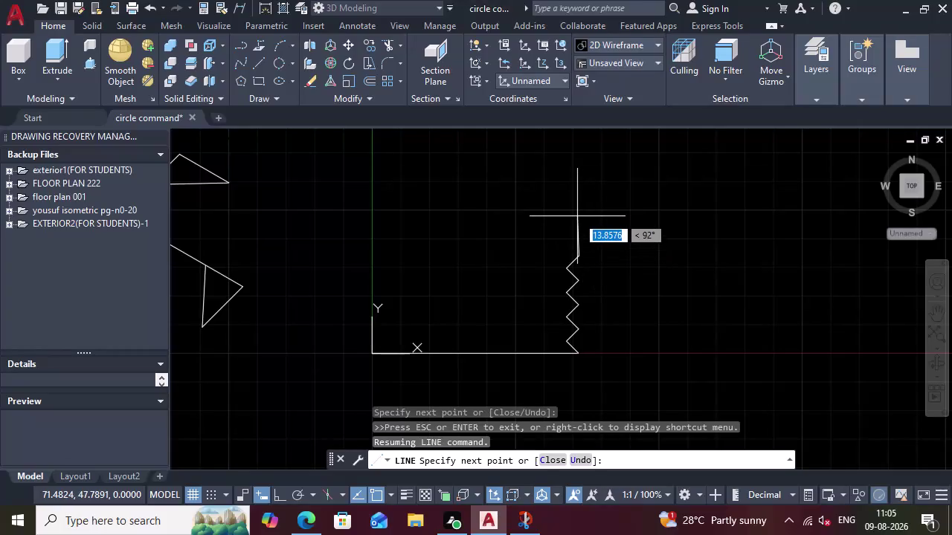
Draw a 6-unit vertical rise, then a 27-unit shoulder at 150 degrees.
key(6)
key(Tab)
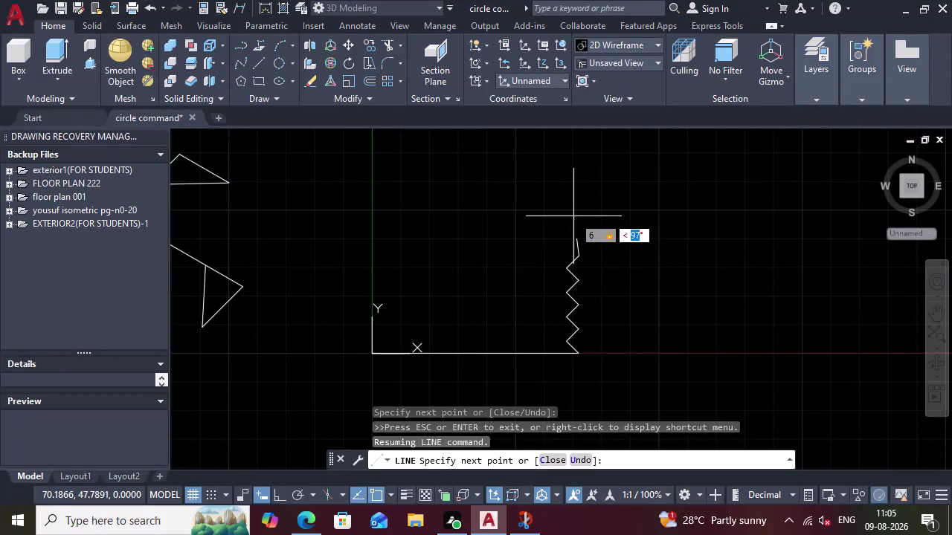
text(90)
key(Return)
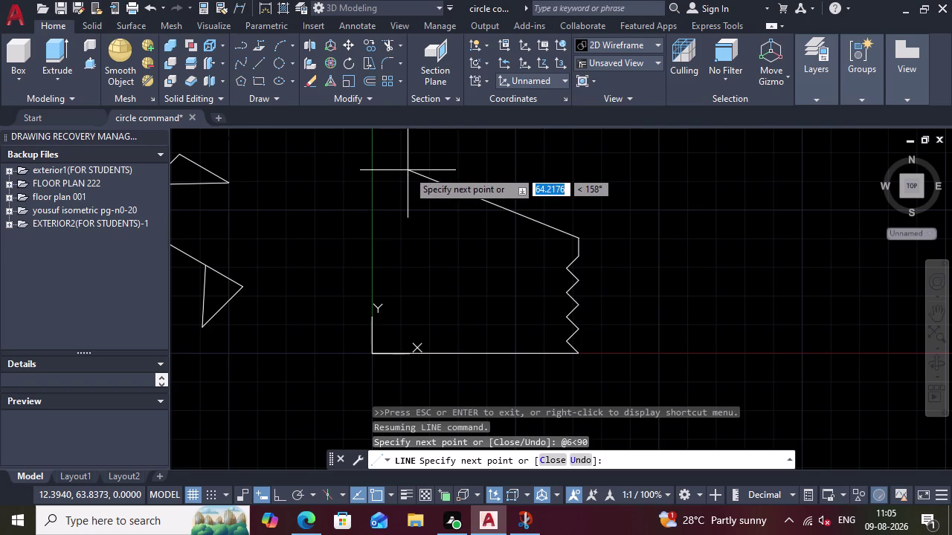
text(27)
key(Tab)
text(15)
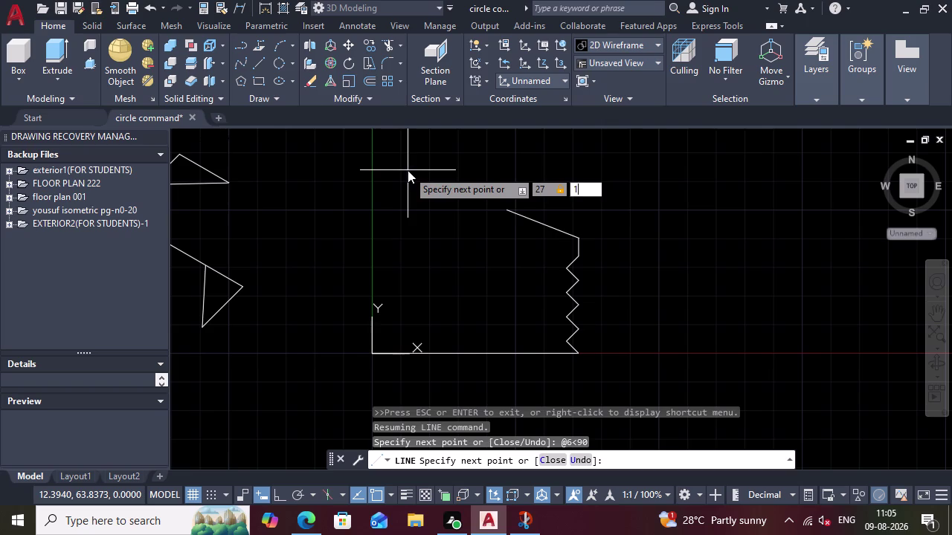
text(0)
key(Return)
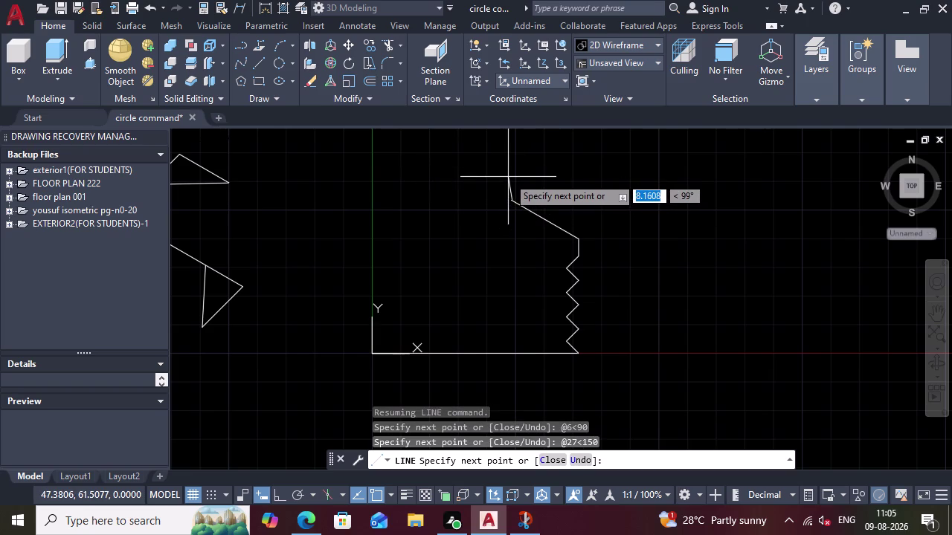
Add the 10-unit vertical neck line at 90 degrees and cancel the unfinished line.
text(10)
key(Tab)
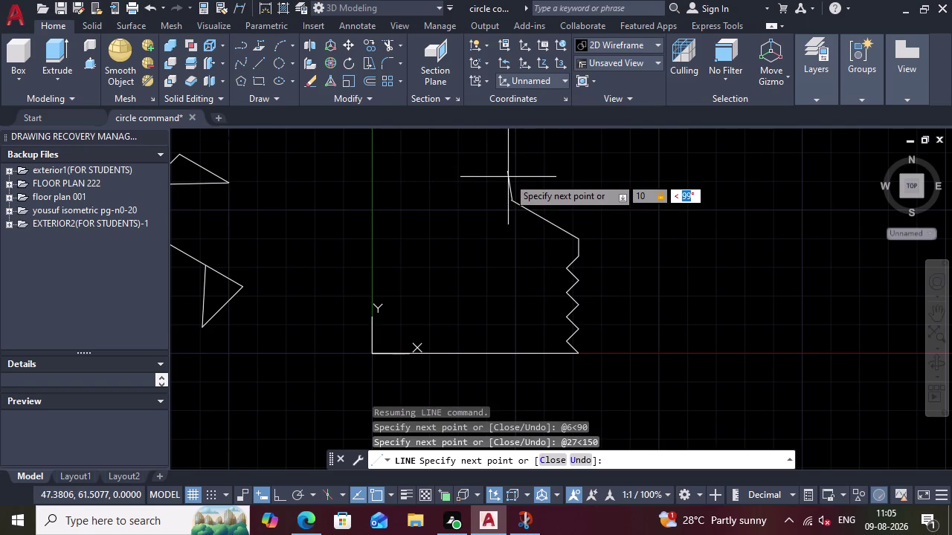
text(90)
key(Return)
key(5)
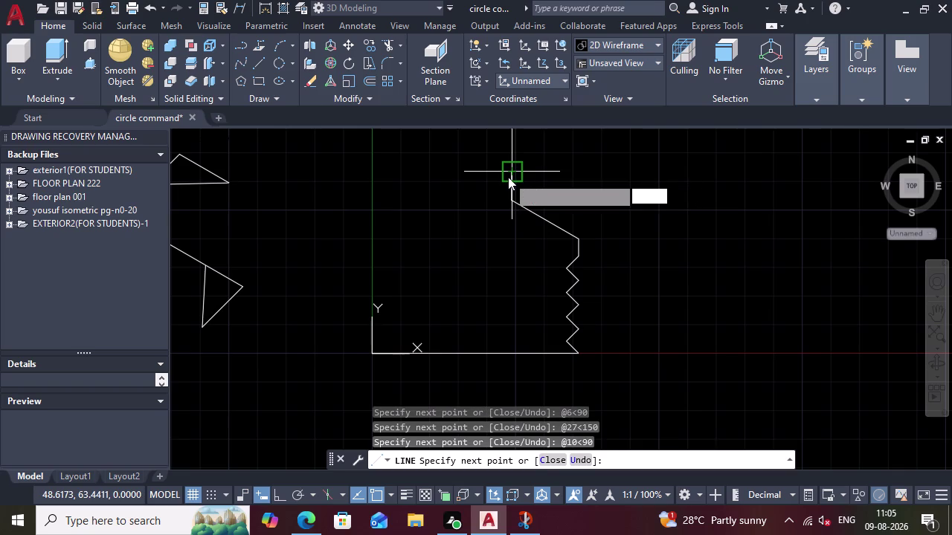
key(BackSpace)
key(4)
key(Tab)
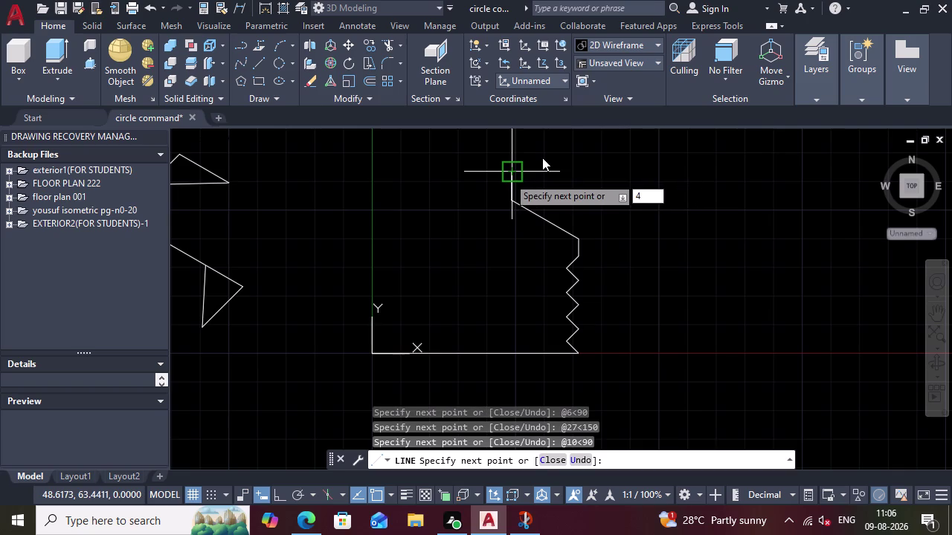
key(Escape)
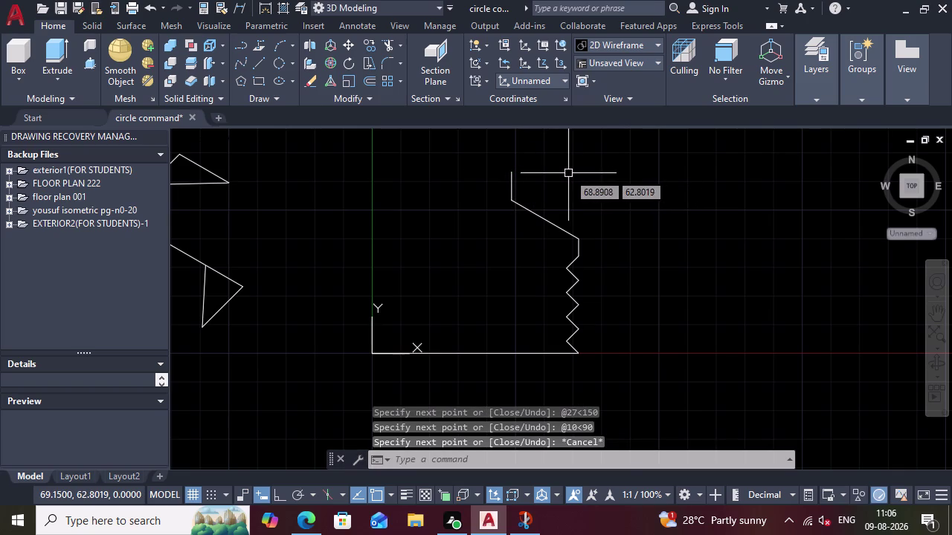
Start a new line at the neck's top end and draw 4 units upward.
key(l)
key(Return)
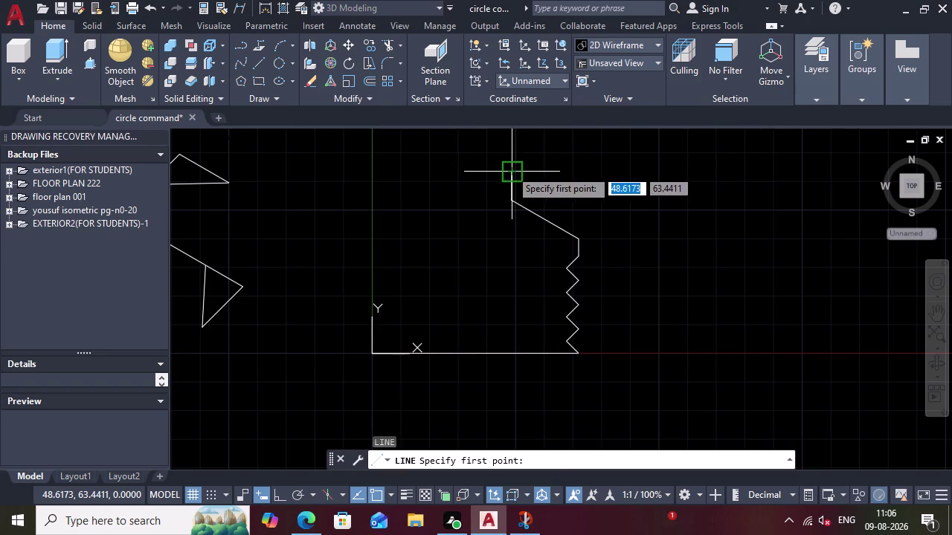
click(510, 170)
key(5)
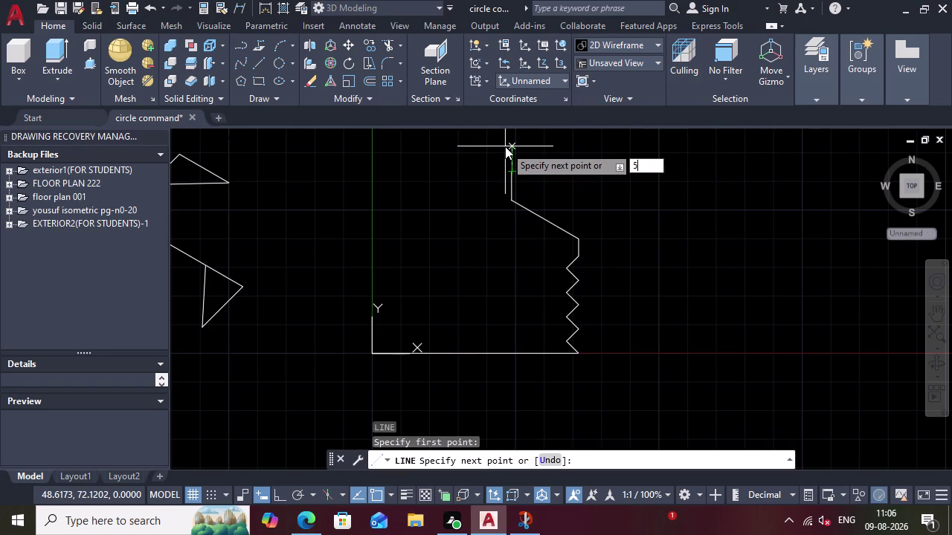
key(Tab)
key(BackSpace)
key(4)
key(Return)
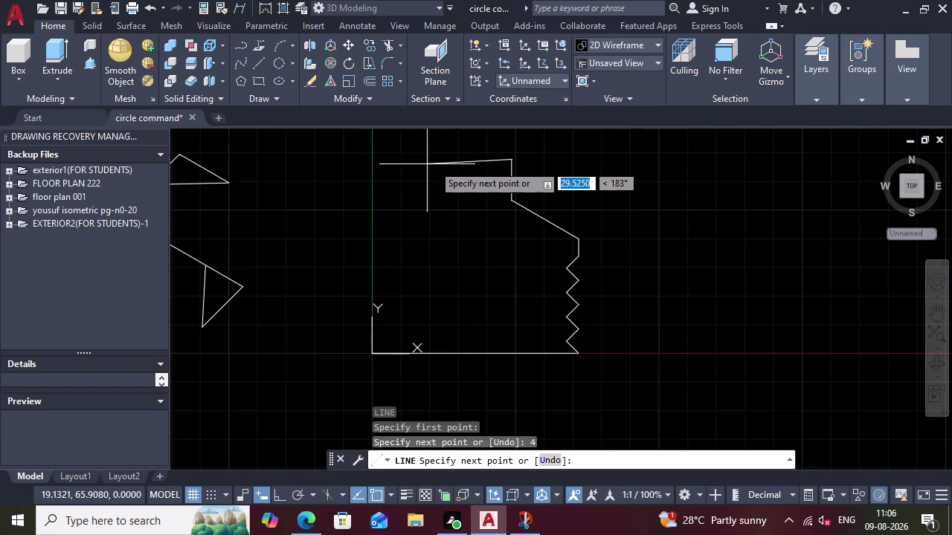
Draw an 8-unit top edge at 180 degrees, then abandon the line.
key(8)
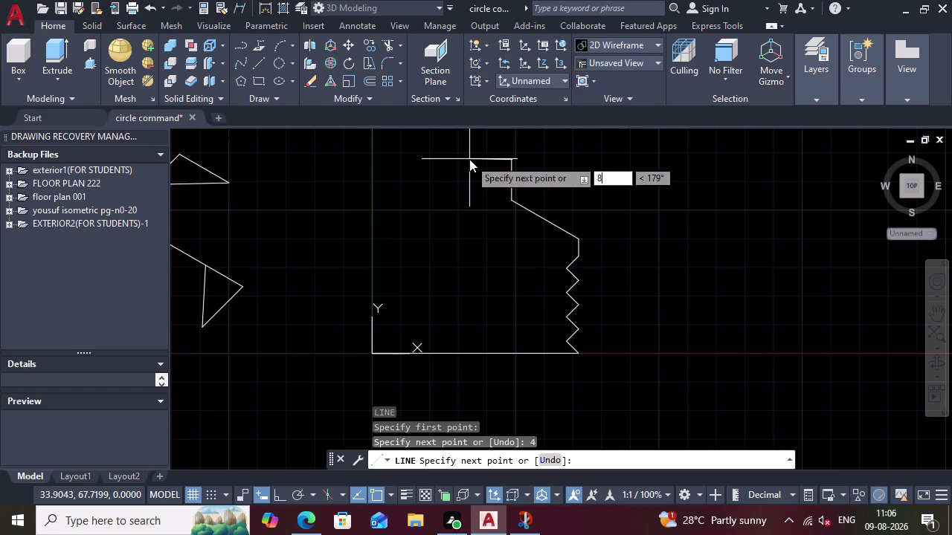
key(Tab)
key(1)
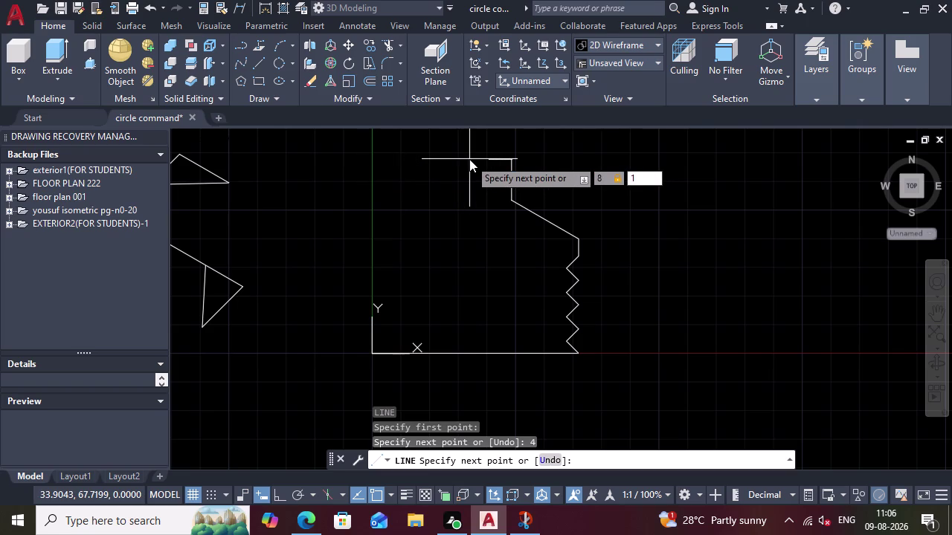
text(80)
key(Return)
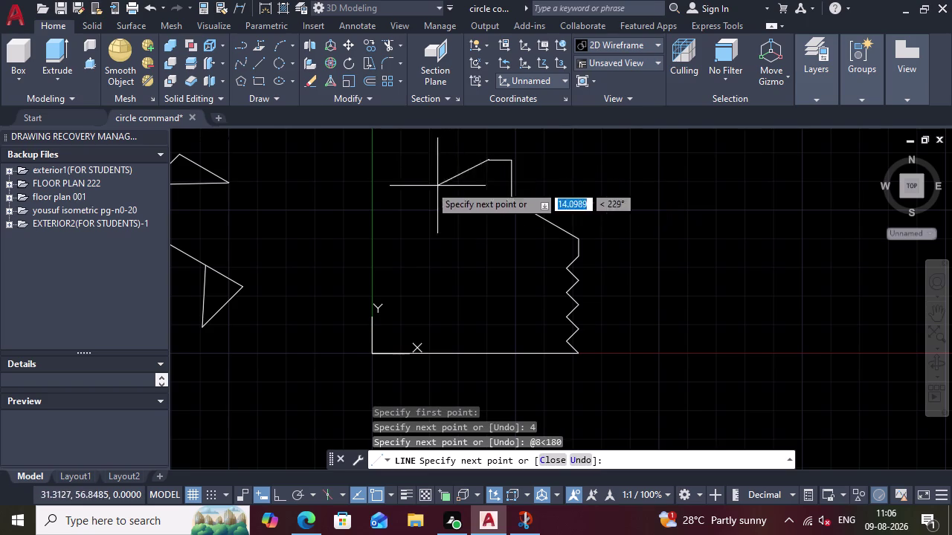
key(Escape)
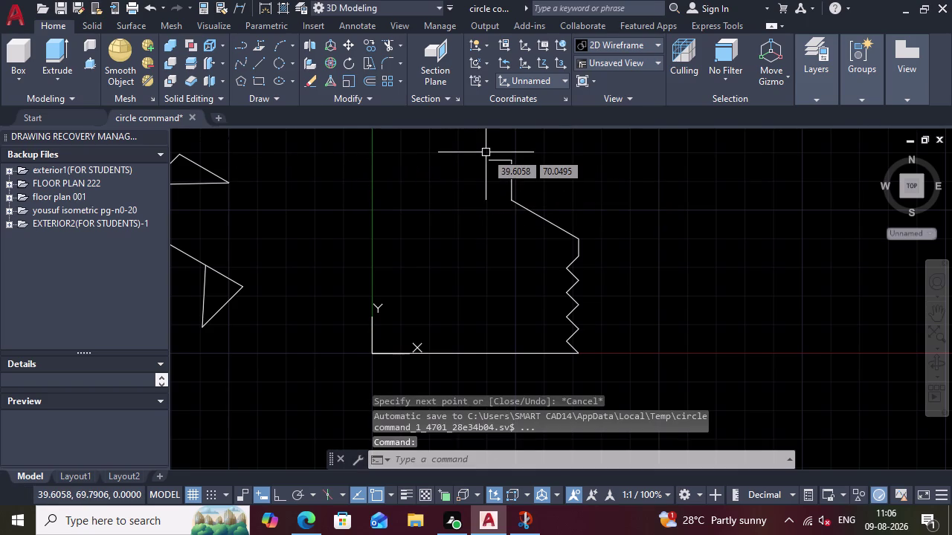
Start another line at the top edge's end and cancel it.
key(l)
key(Return)
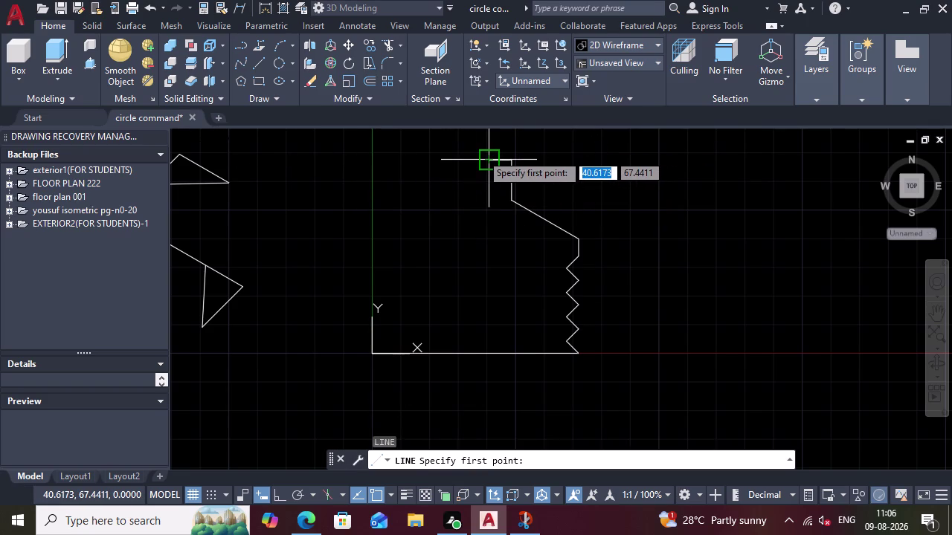
click(481, 154)
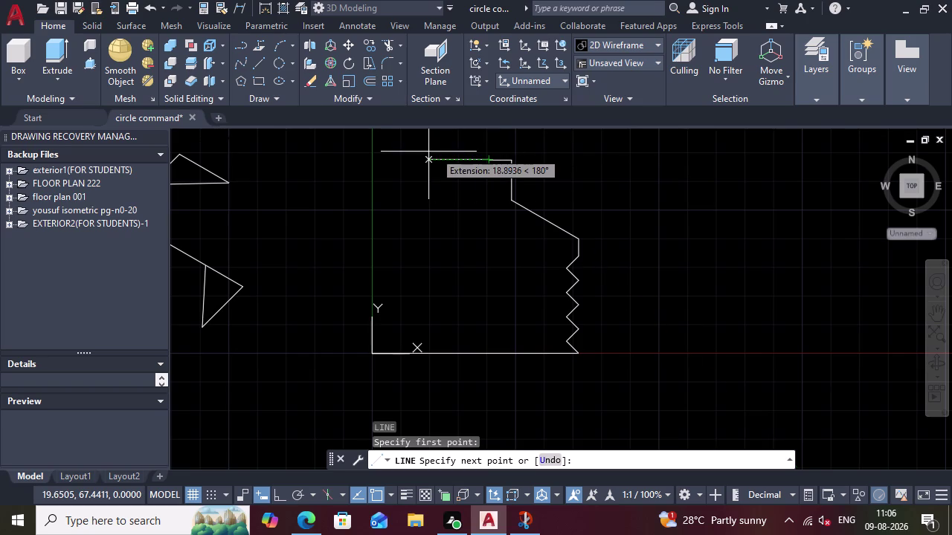
key(Escape)
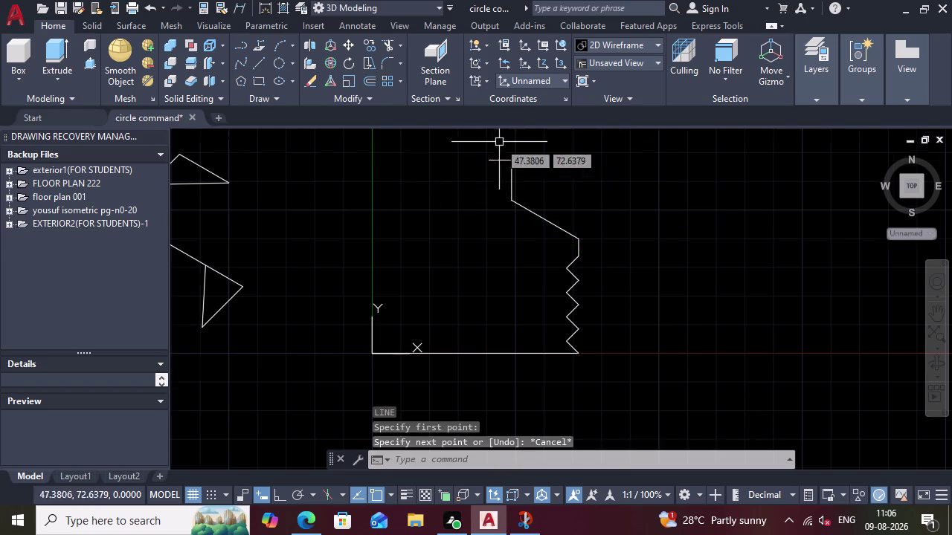
Start a line at the top edge's end and undo the unwanted segment.
scroll(up, 3)
key(l)
key(Return)
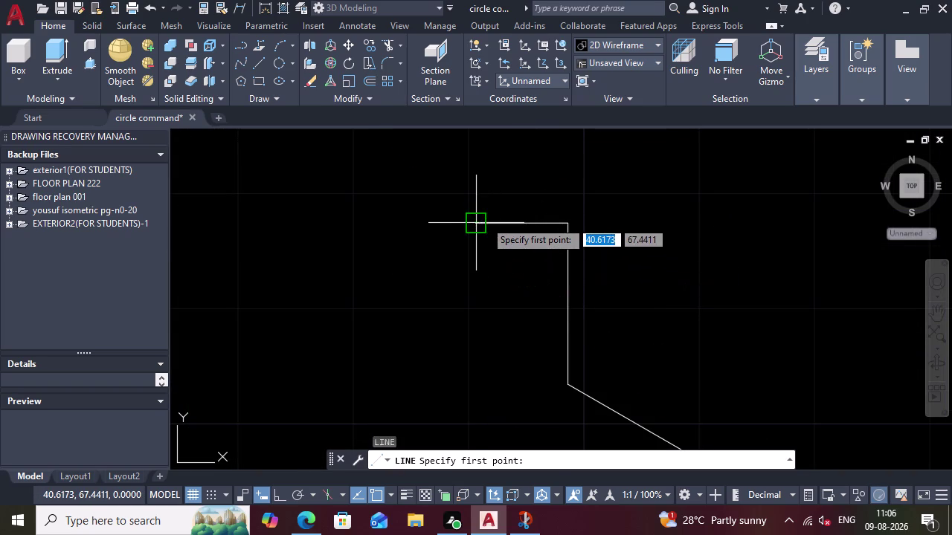
click(485, 221)
click(338, 222)
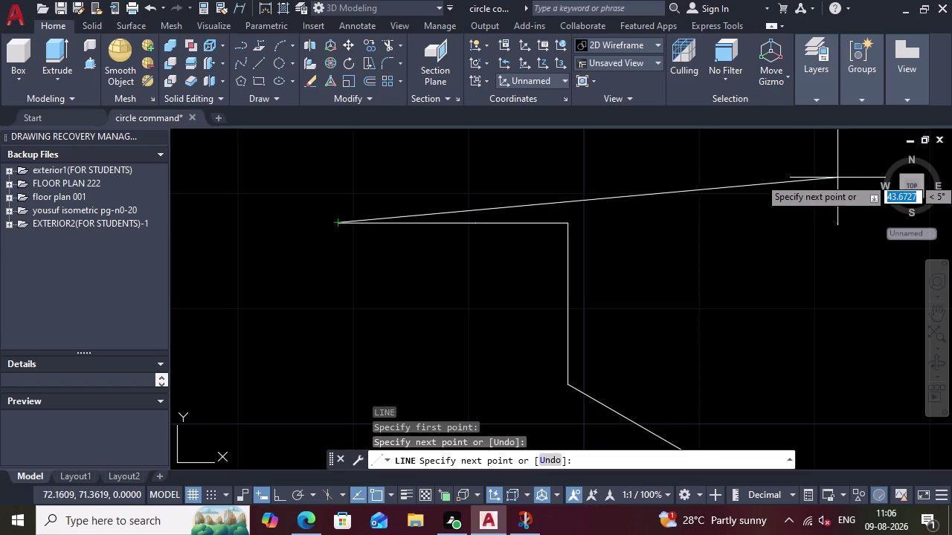
key(ctrl+z)
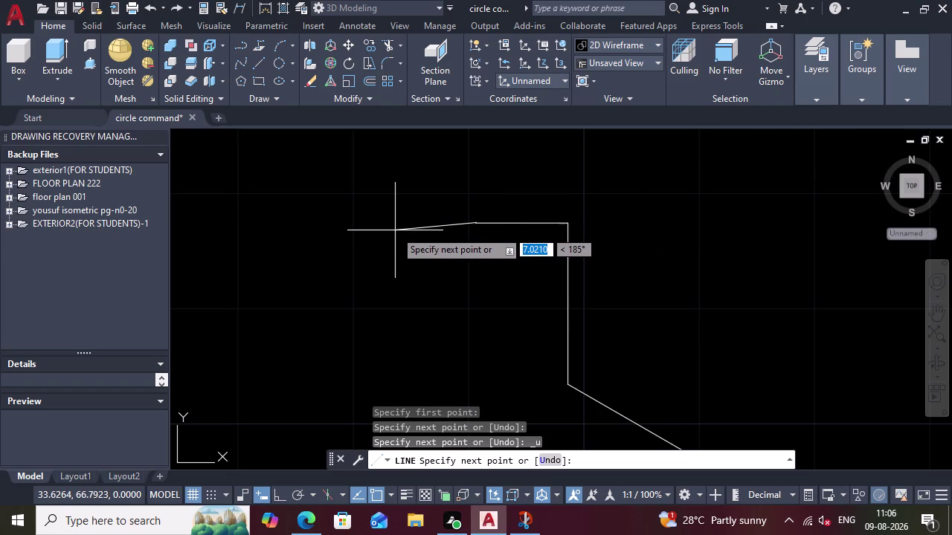
Draw two 8-unit segments leftward at 180 degrees along the top edge.
key(8)
key(Tab)
text(1)
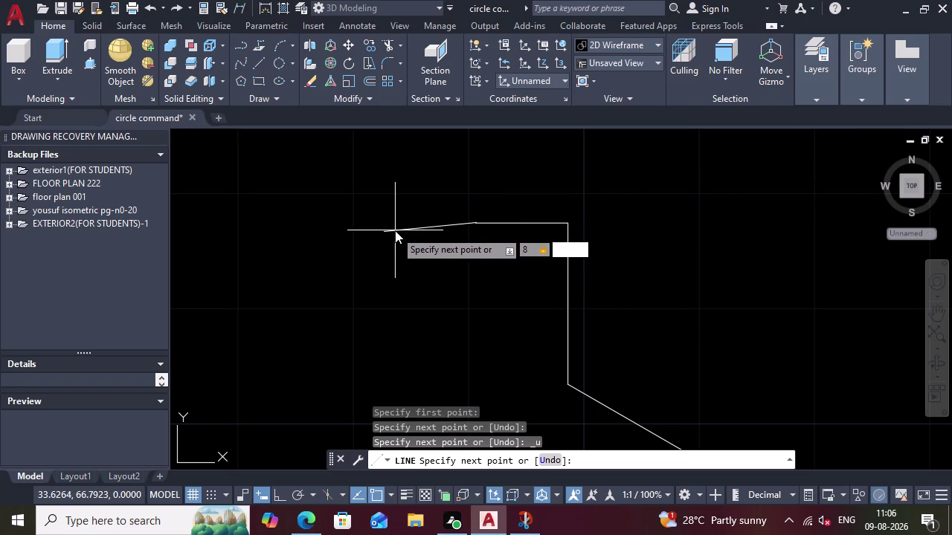
text(80)
key(Return)
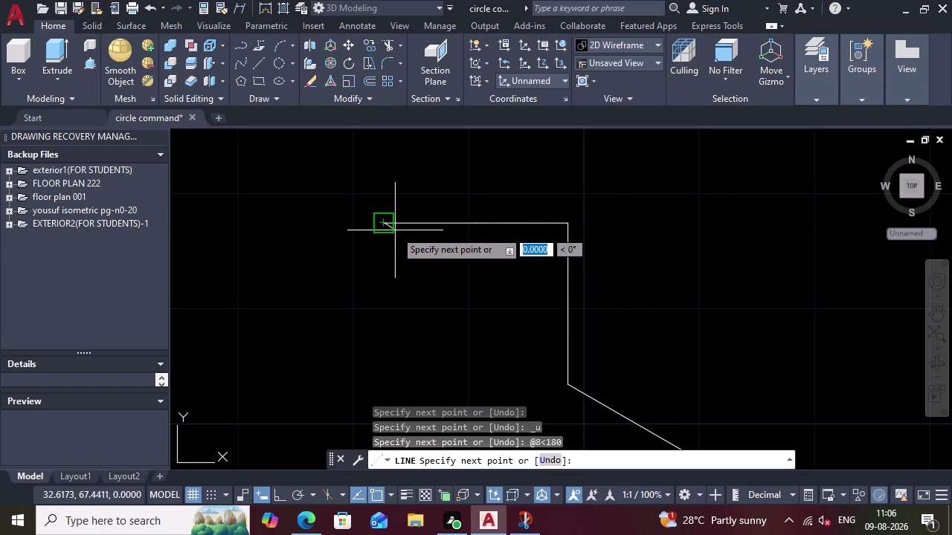
key(8)
key(Tab)
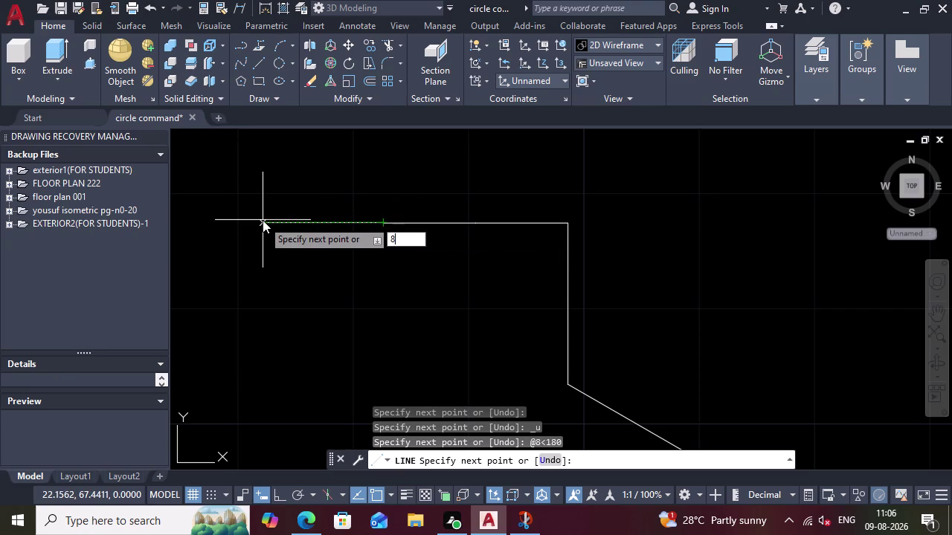
key(1)
key(BackSpace)
key(Tab)
key(1)
key(BackSpace)
key(Return)
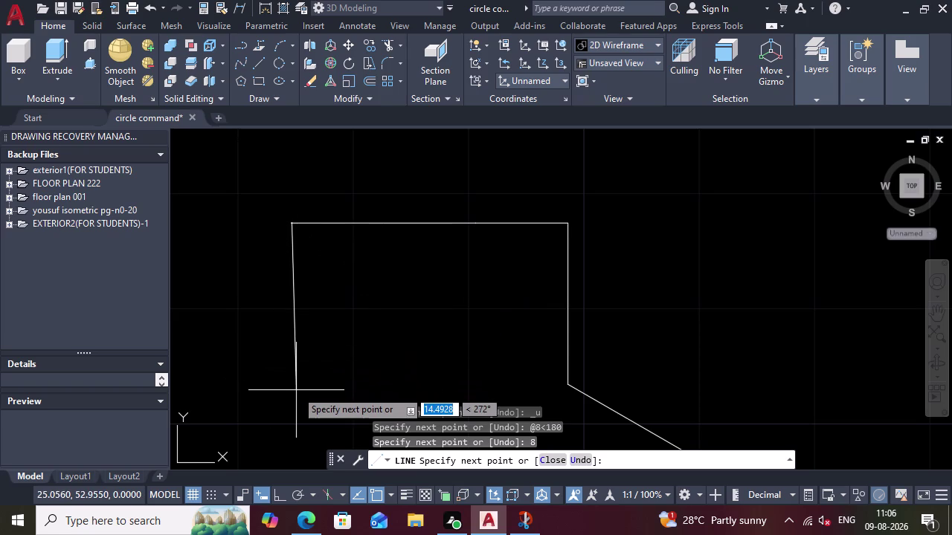
Draw a 4-unit line straight down at 270 degrees.
text(9-)
key(BackSpace)
key(BackSpace)
key(BackSpace)
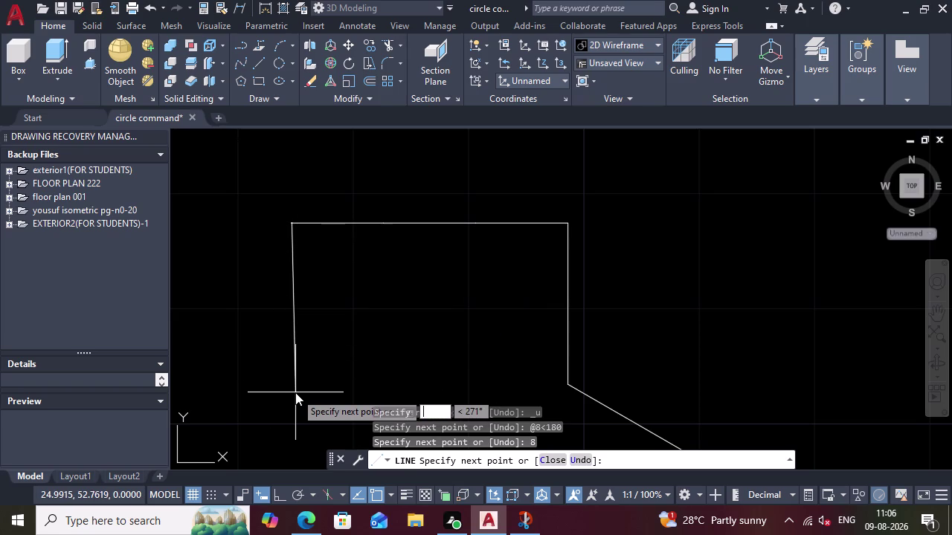
key(1)
key(BackSpace)
key(BackSpace)
key(4)
key(Tab)
text(2)
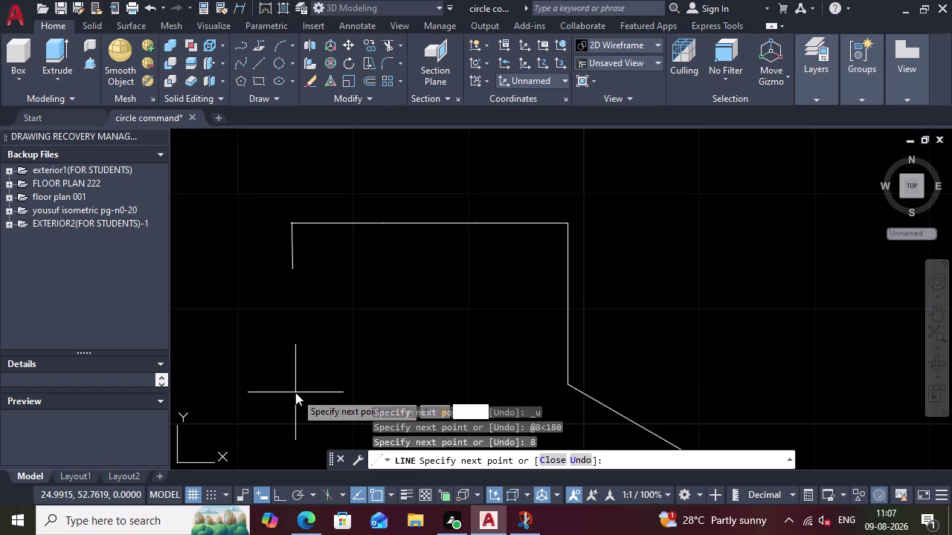
text(70)
key(Return)
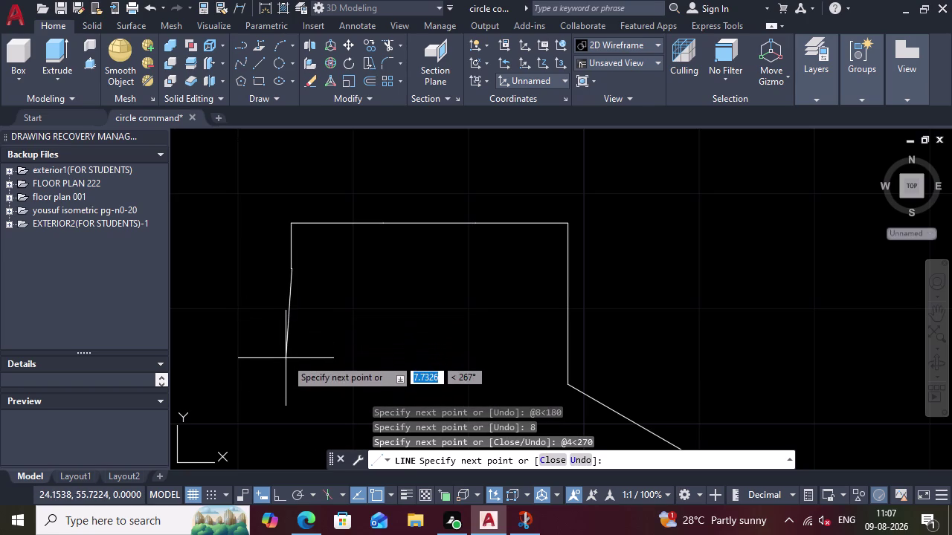
Add a 10-unit segment at 270 degrees down the neck's left side.
text(10)
key(Tab)
text(2)
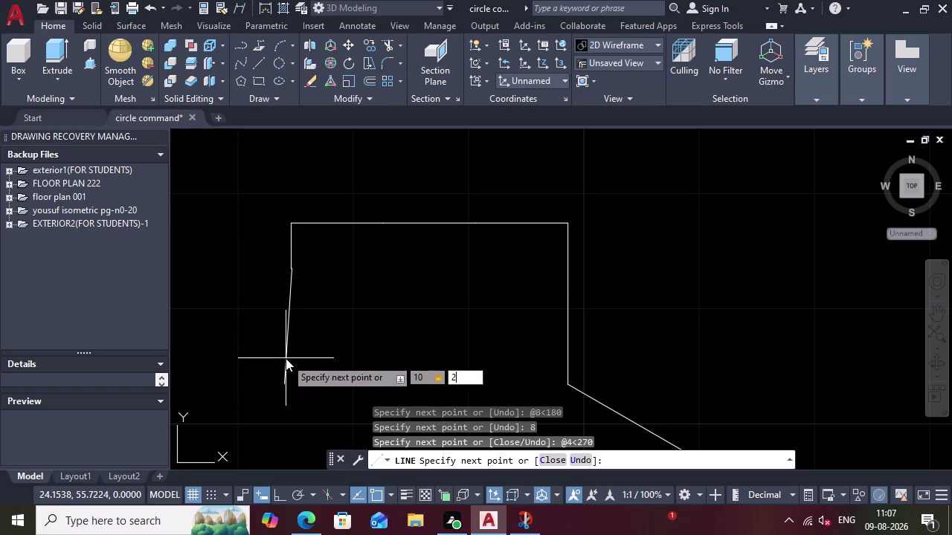
text(70)
key(Return)
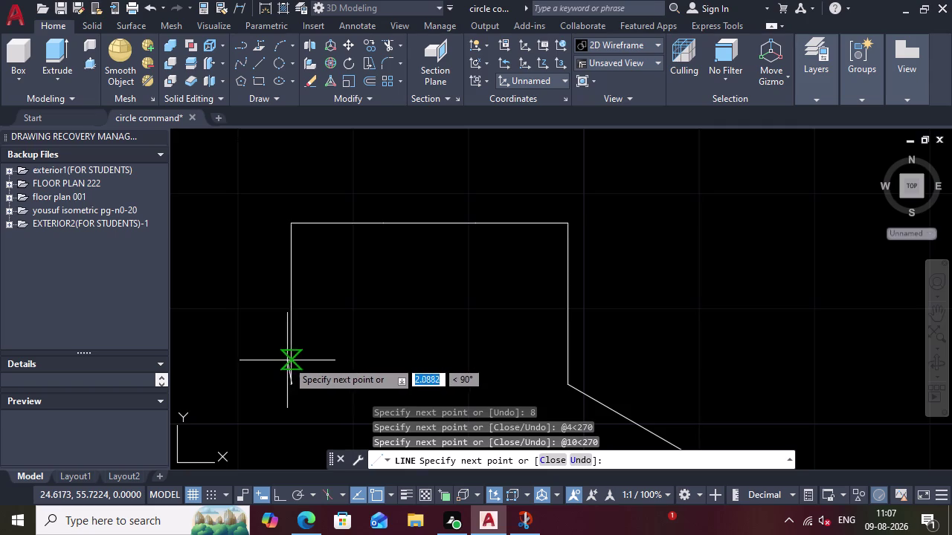
scroll(down, 3)
scroll(down, 3)
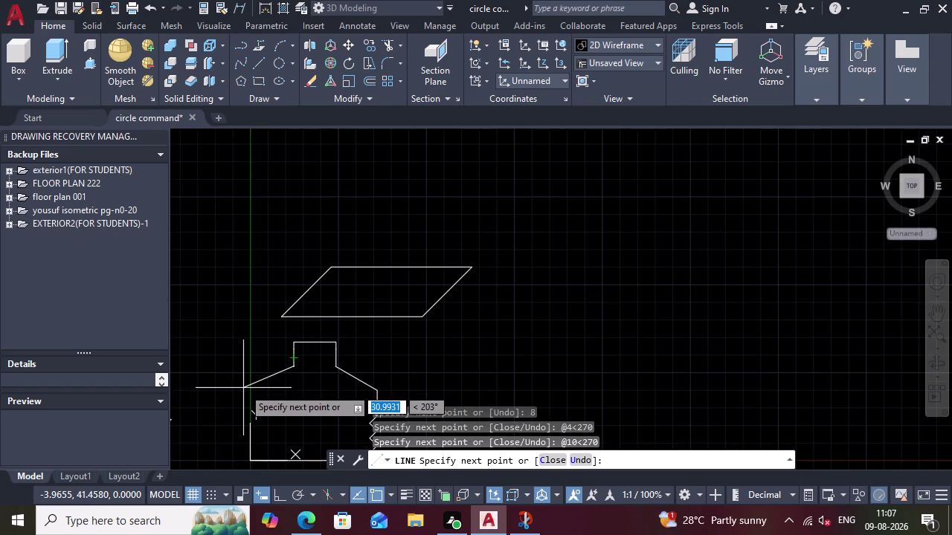
Place the 27-unit segment at 203 degrees, discard the stray diagonal, and start MOVE.
text(27)
key(Tab)
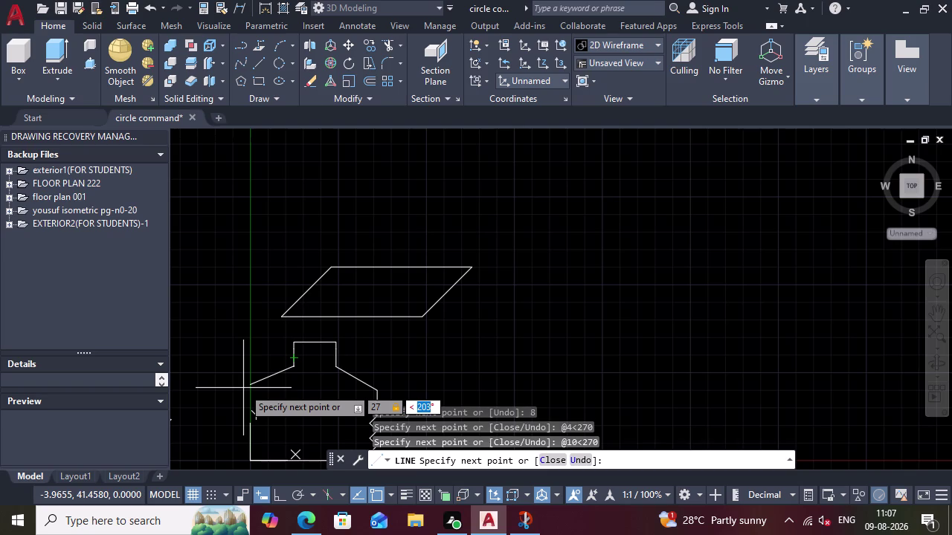
click(936, 313)
drag(573, 365, 678, 233)
key(Escape)
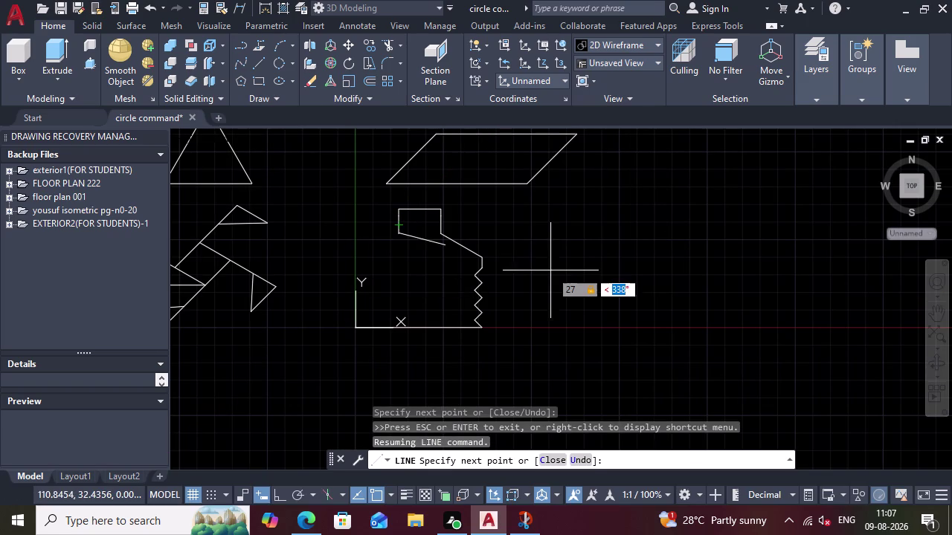
key(Escape)
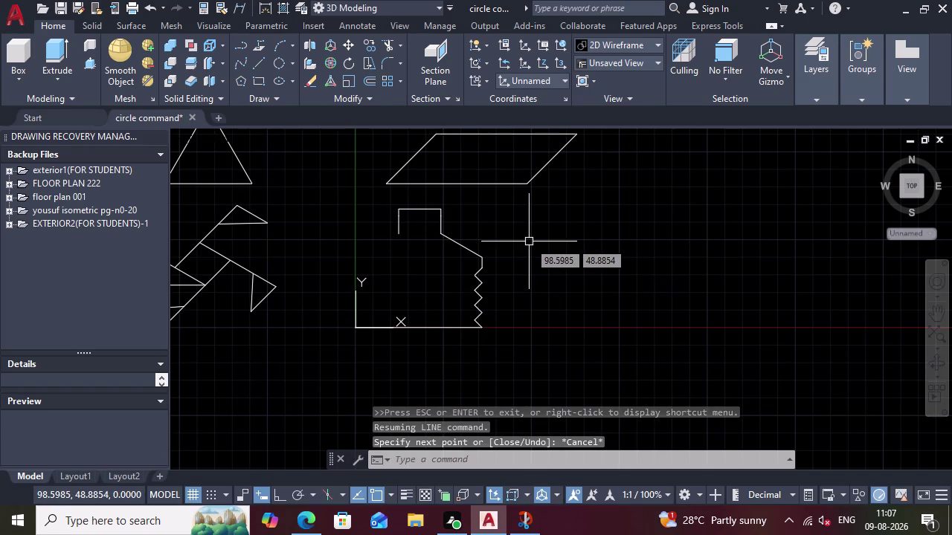
key(m)
key(Return)
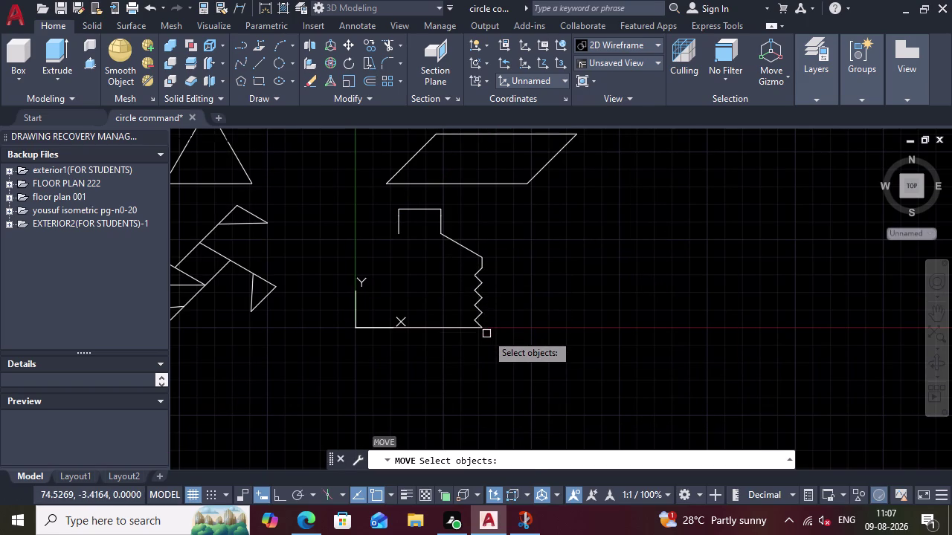
click(487, 334)
click(444, 234)
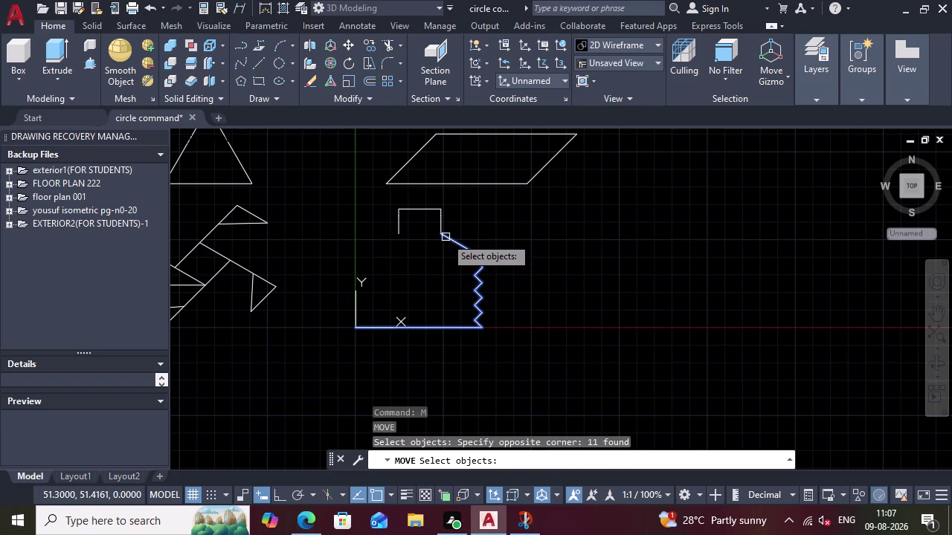
key(Return)
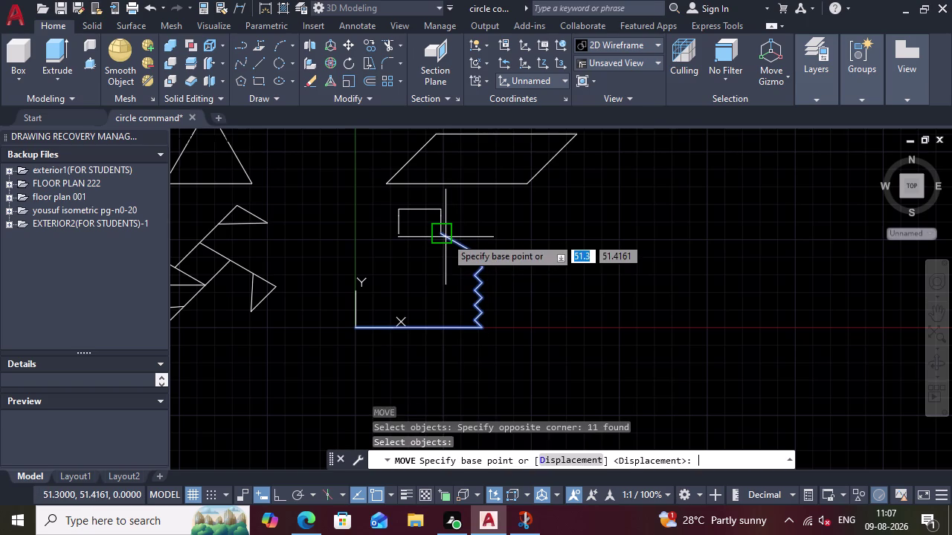
click(441, 236)
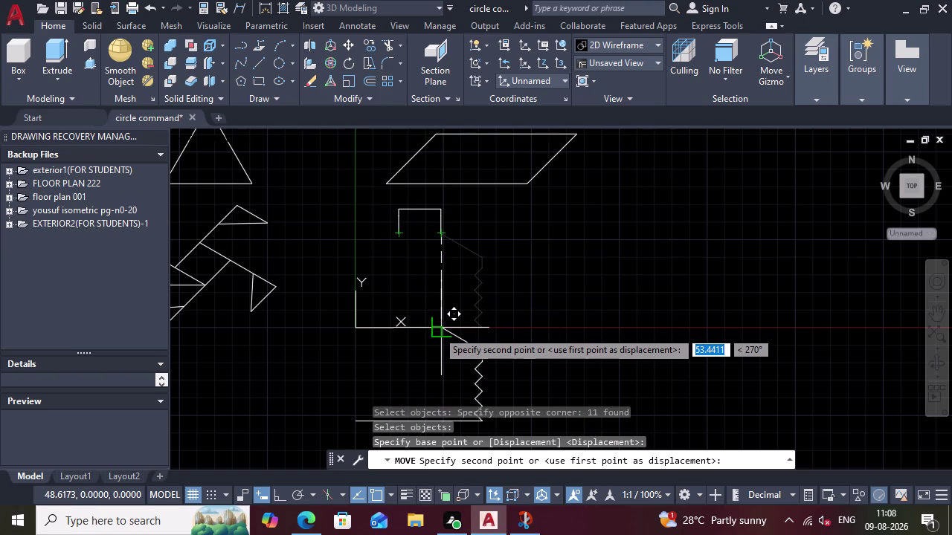
click(437, 330)
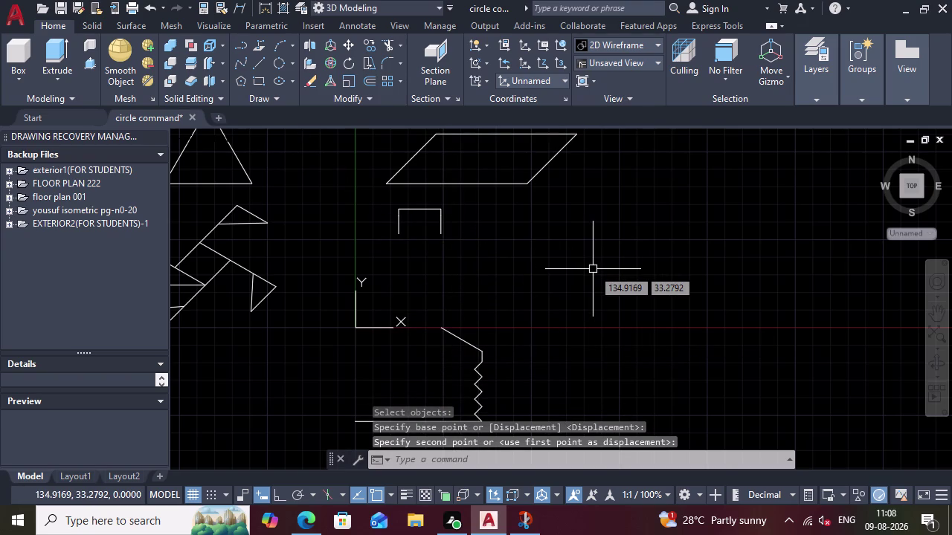
key(ctrl+z)
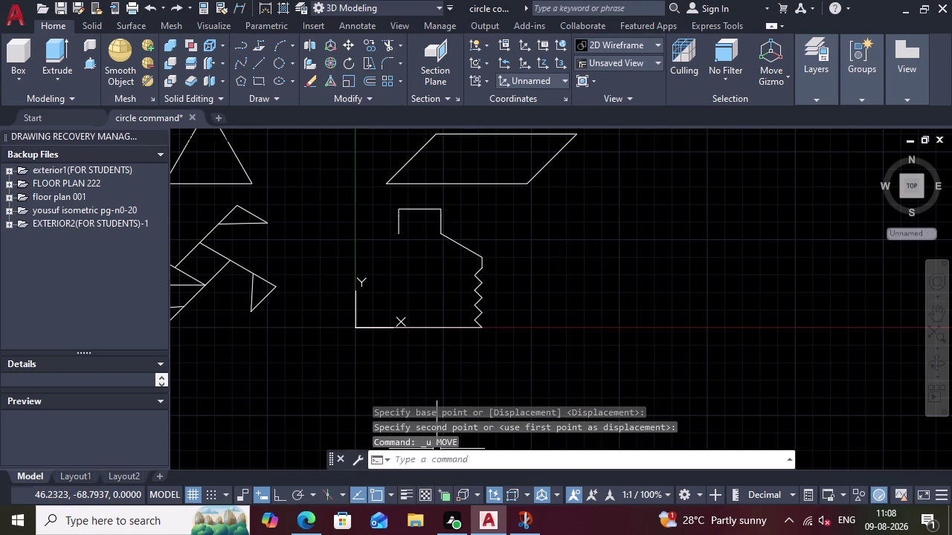
click(441, 457)
text(MIR)
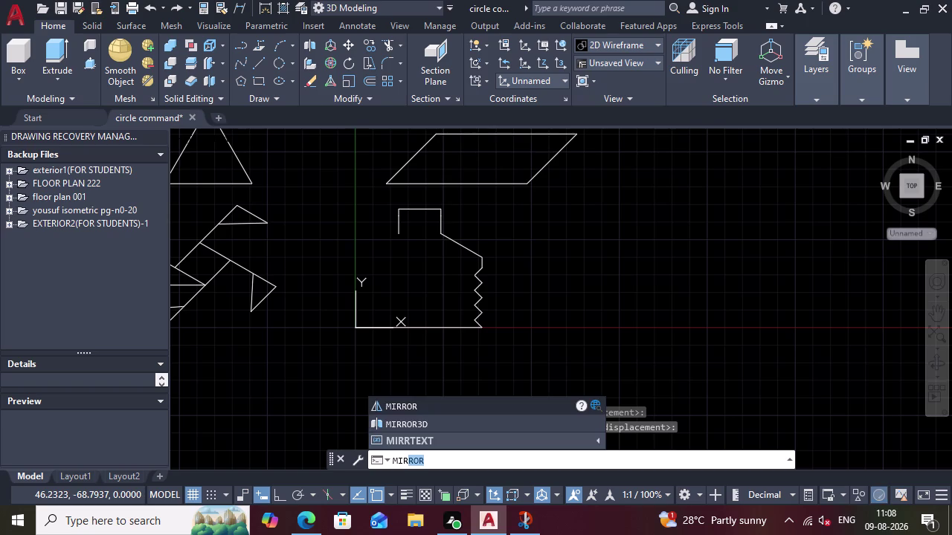
key(Return)
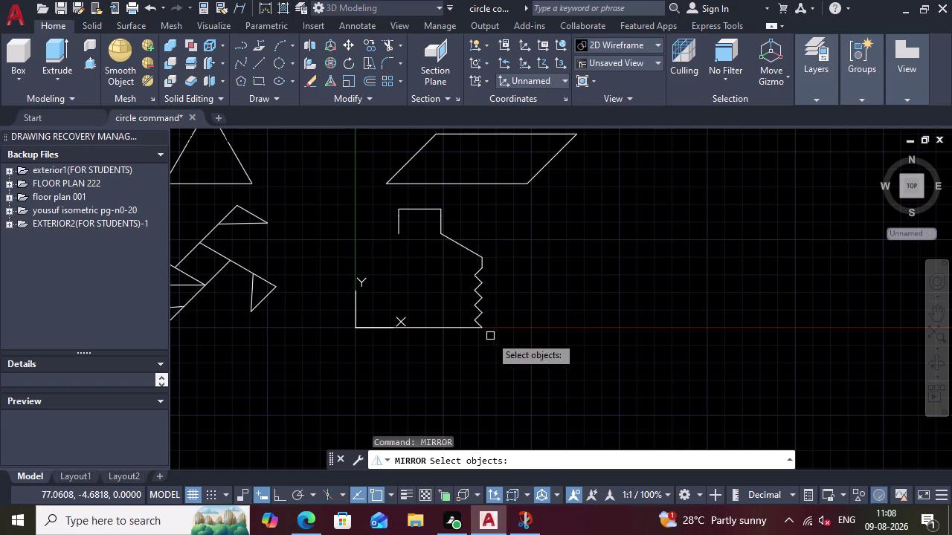
click(488, 347)
click(457, 235)
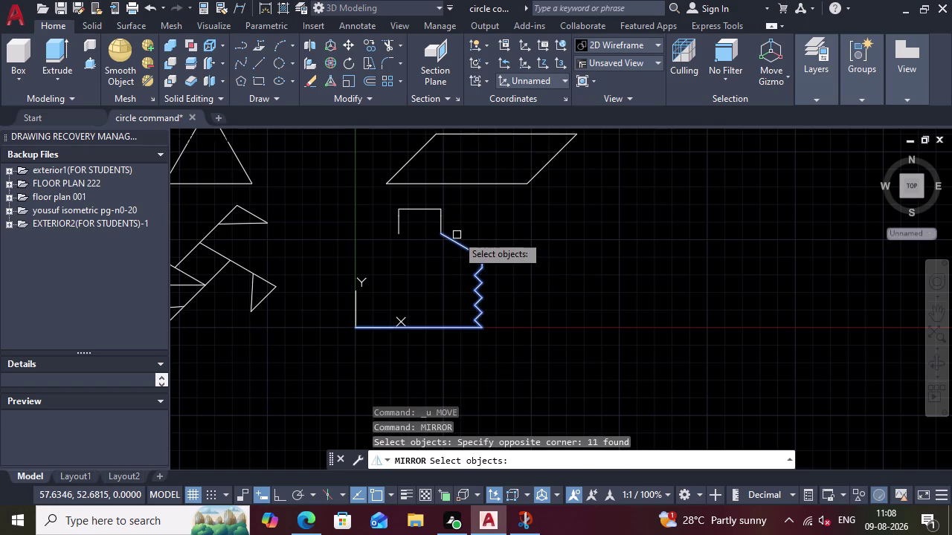
key(Return)
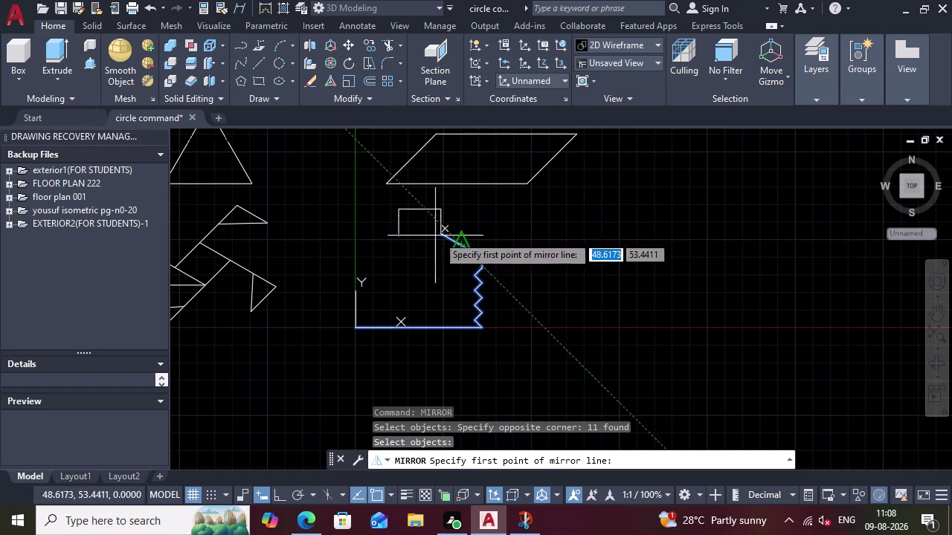
click(448, 238)
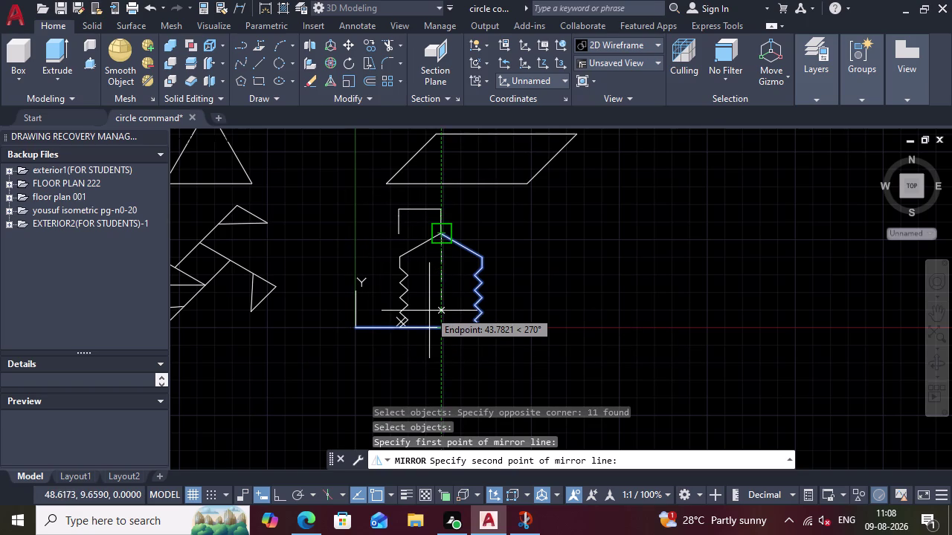
key(Escape)
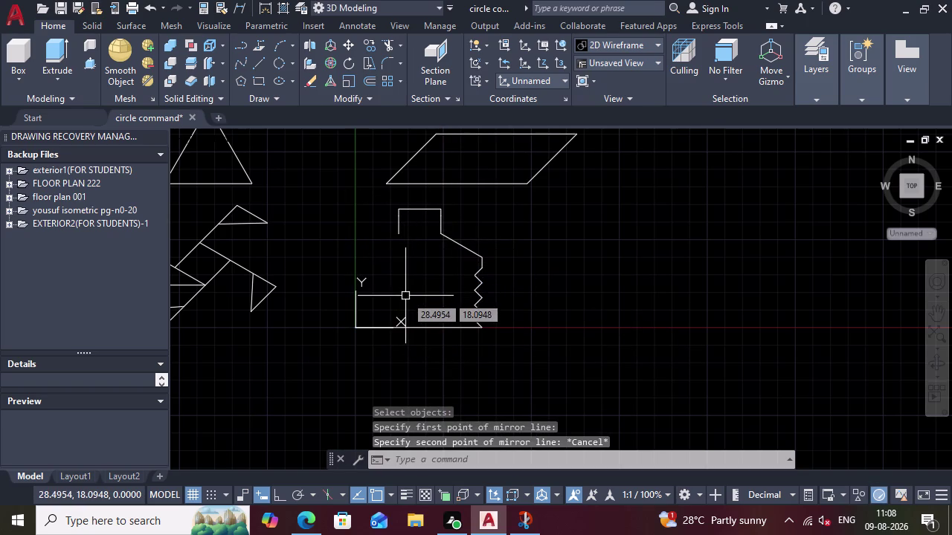
key(l)
Draw a vertical centre line from the bottom edge up to the neck.
key(Return)
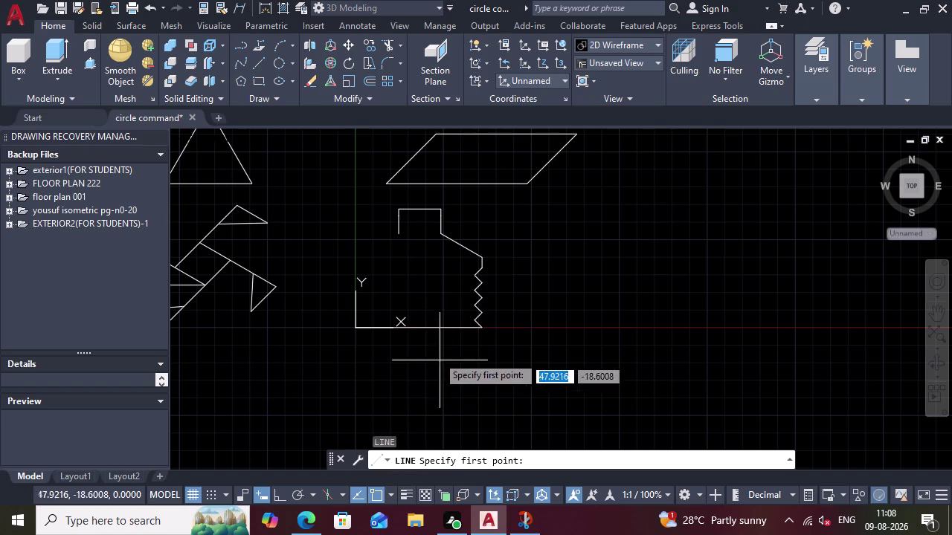
click(421, 326)
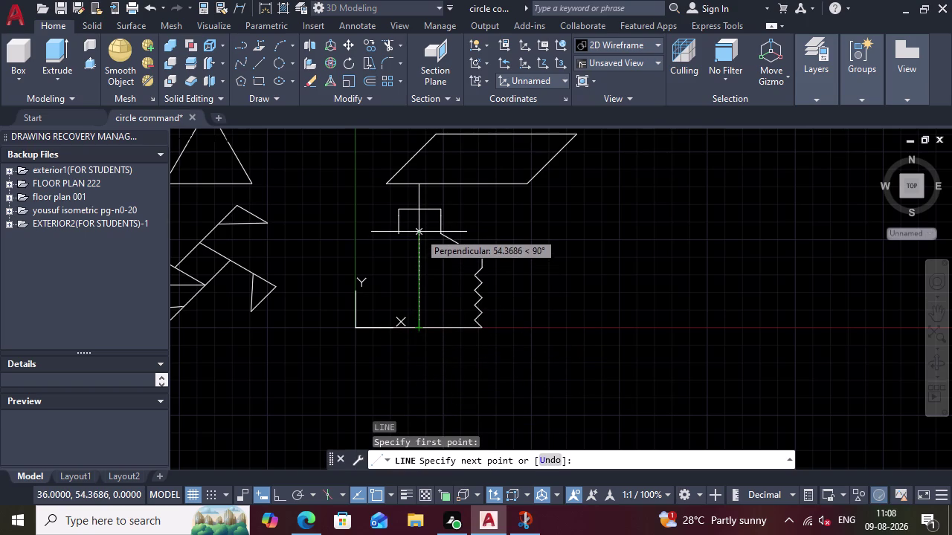
click(418, 232)
key(Escape)
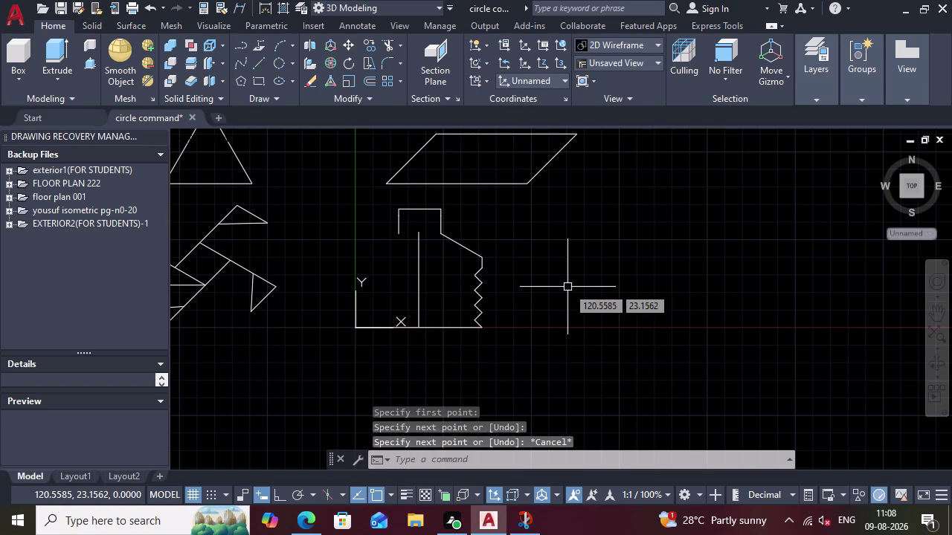
Start MIRROR and select all eleven outline pieces.
key(l)
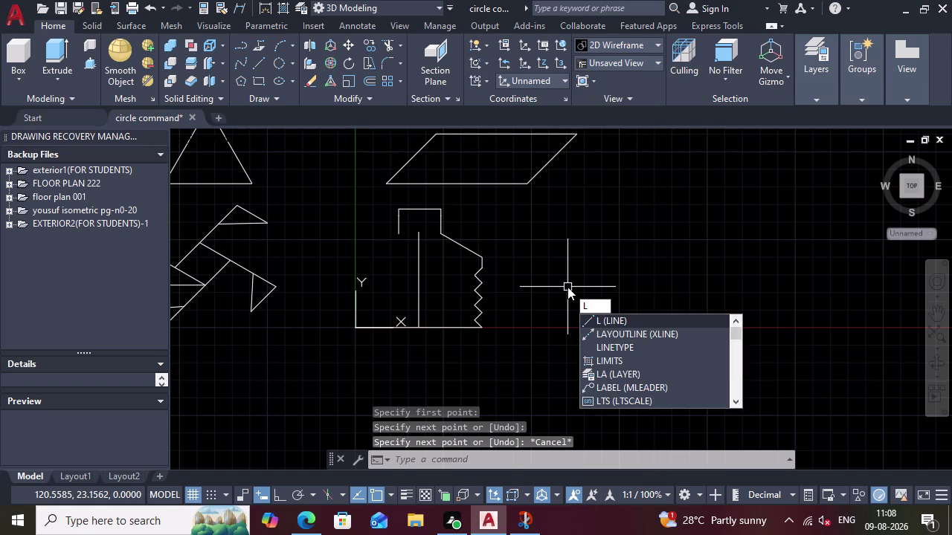
key(BackSpace)
key(BackSpace)
text(MIR)
key(Return)
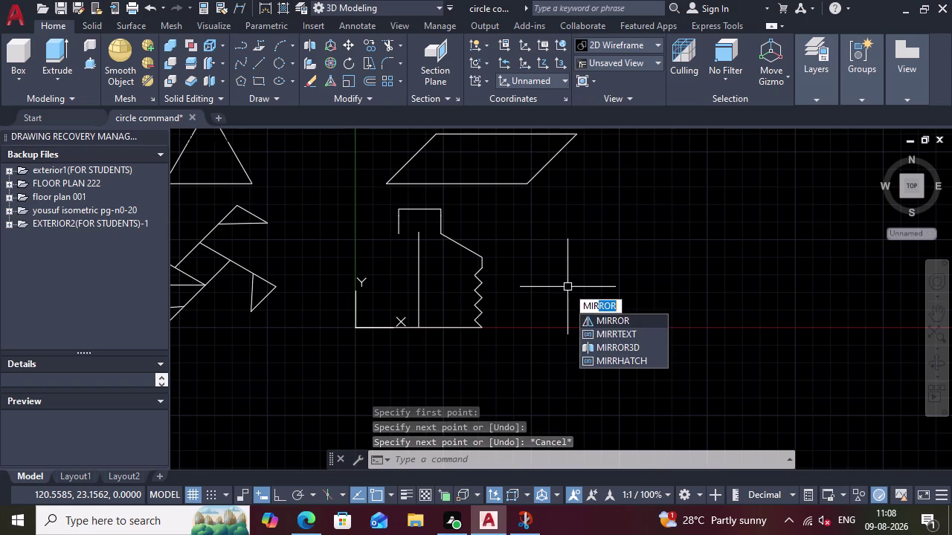
click(439, 349)
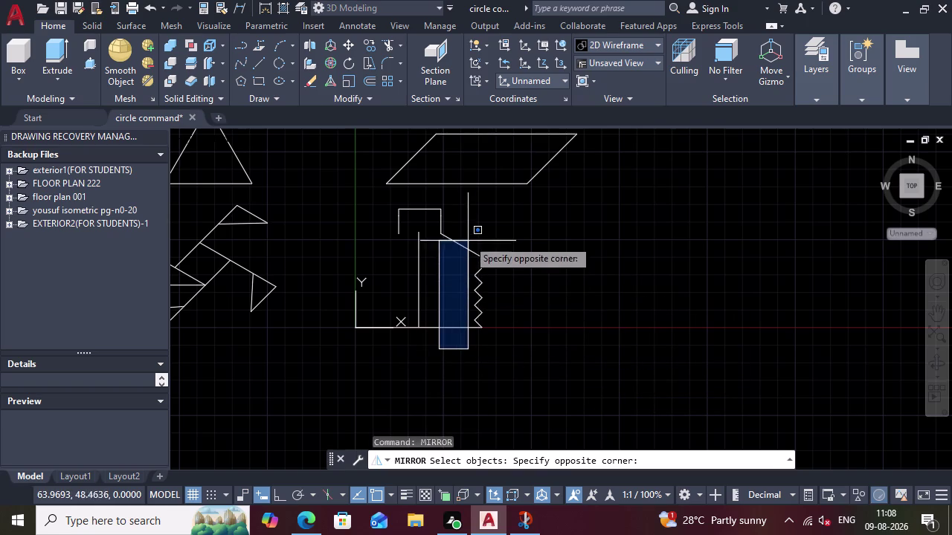
click(468, 231)
click(502, 351)
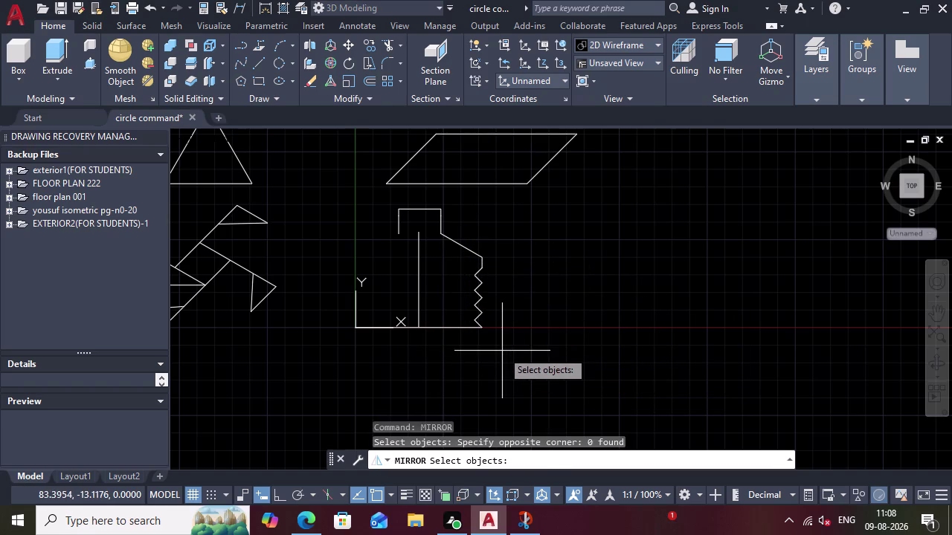
click(458, 245)
key(Return)
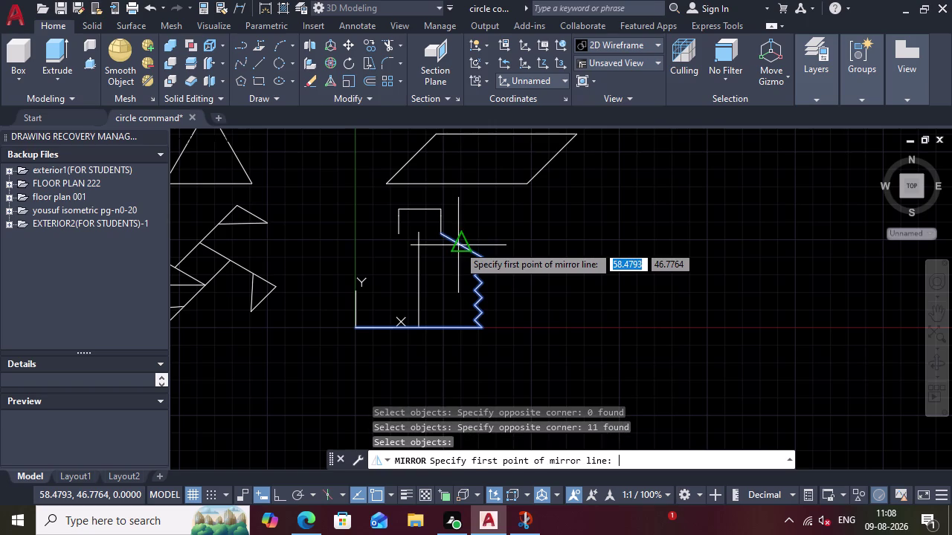
Mirror across the centre line, keeping the original half, then pick a stray line.
click(415, 235)
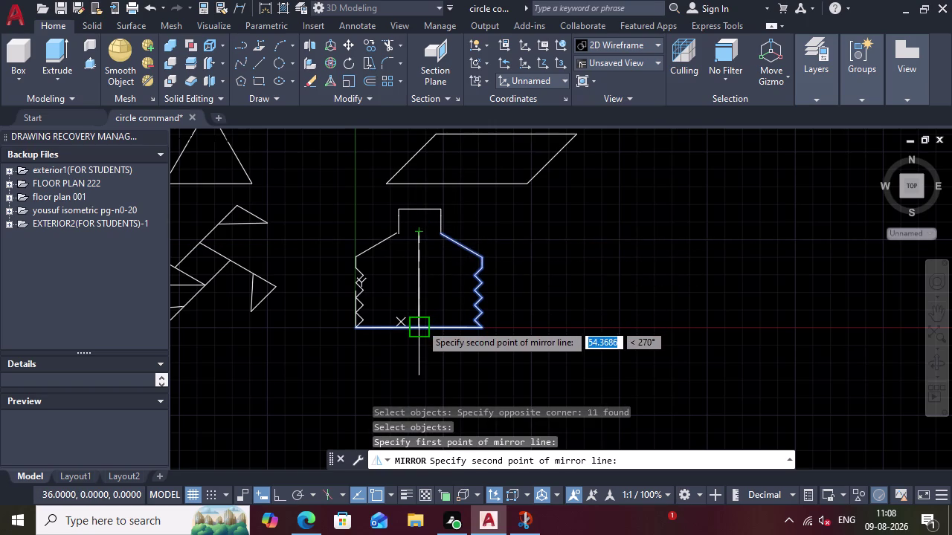
click(420, 326)
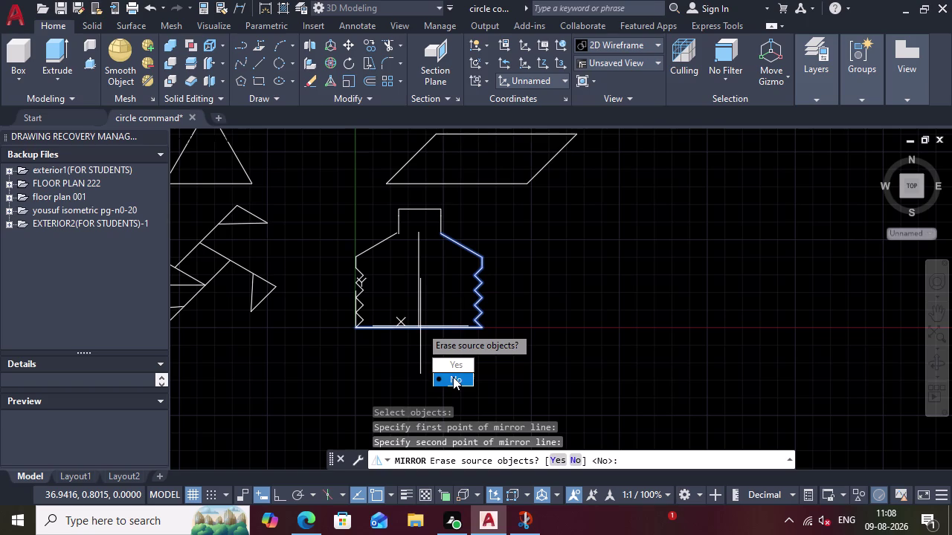
drag(453, 378, 420, 326)
key(Escape)
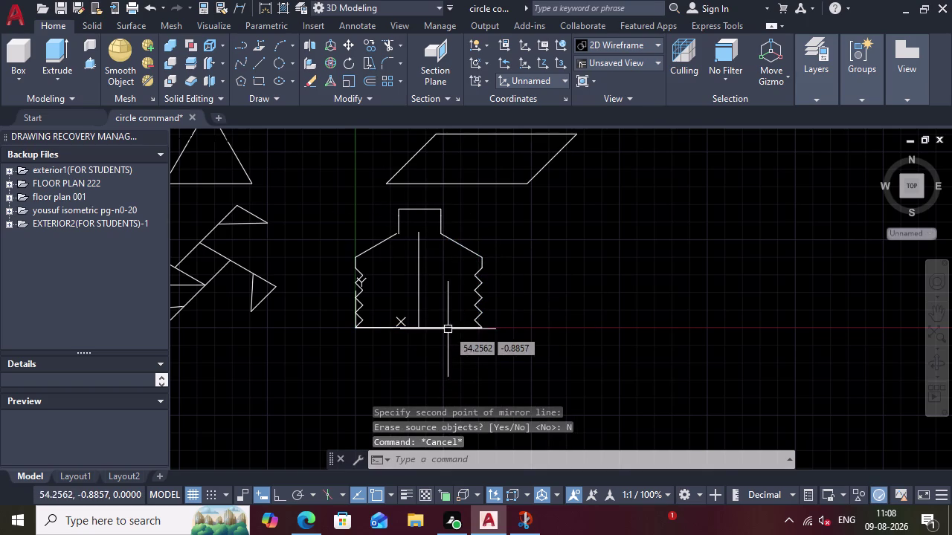
click(447, 329)
Delete the stray line and the bottom edge, then undo the last deletion.
key(Delete)
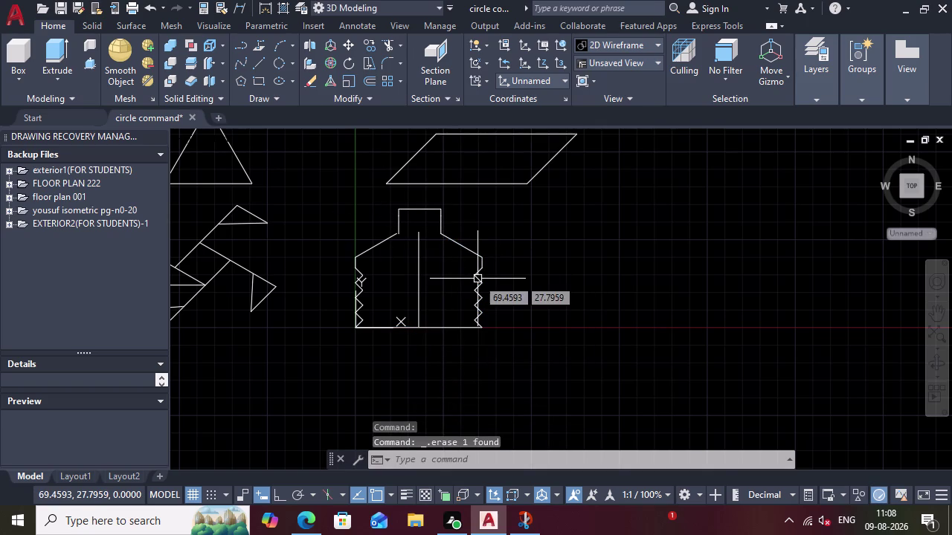
click(448, 328)
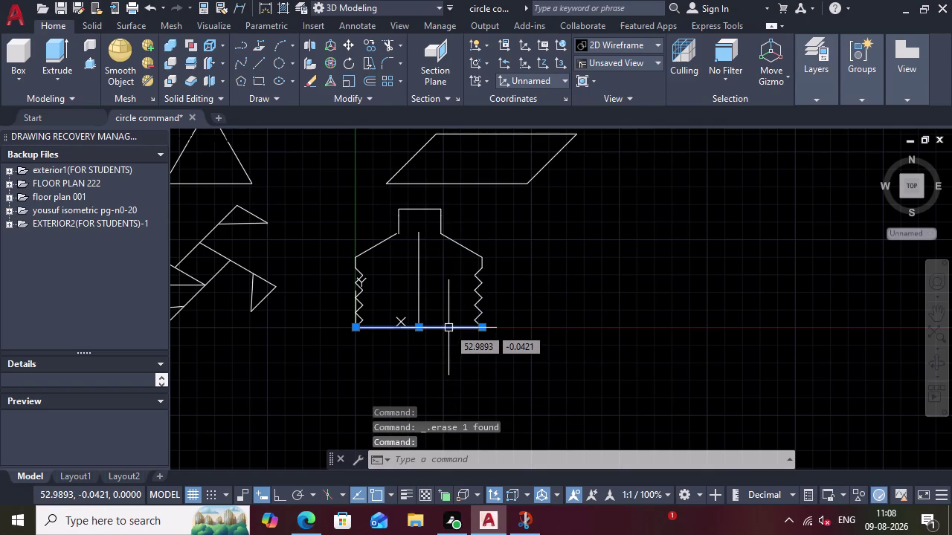
key(Delete)
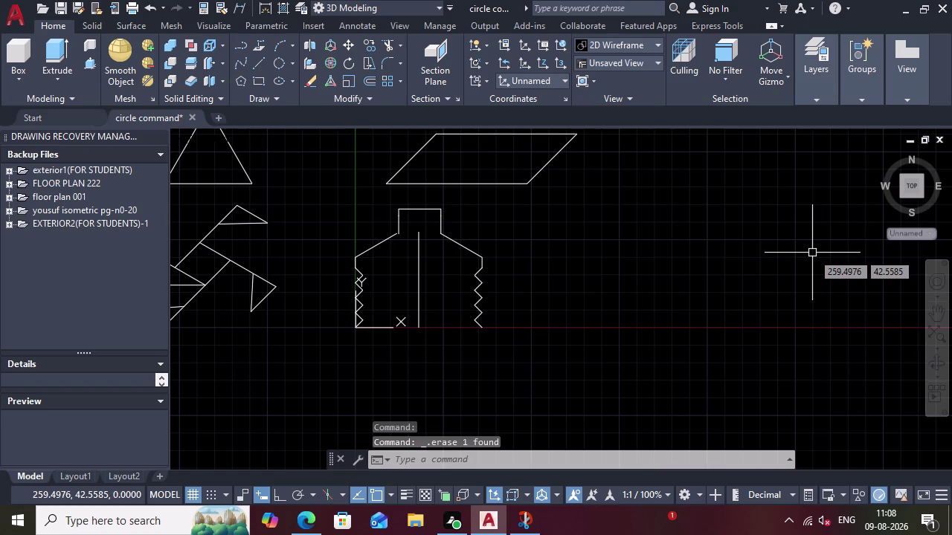
key(ctrl+z)
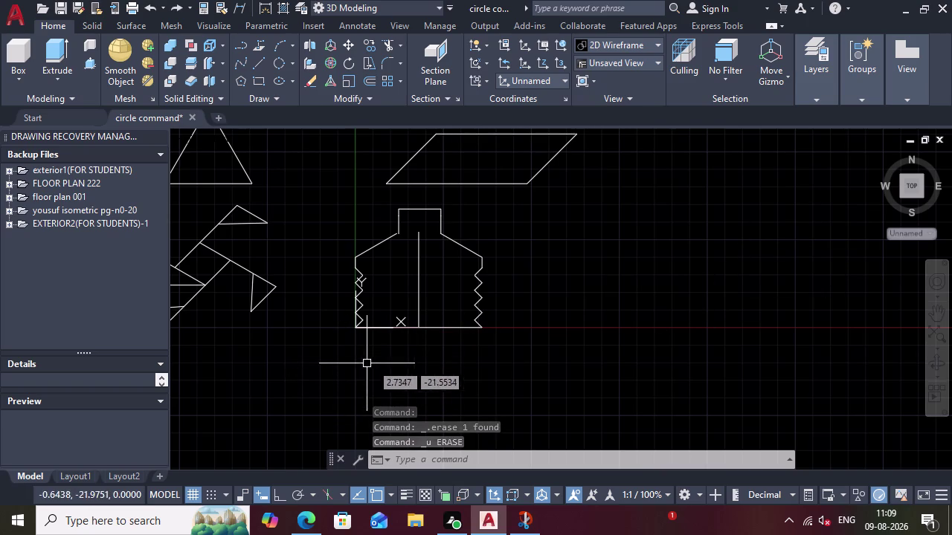
Undo four earlier steps, removing the mirrored left half.
scroll(up, 3)
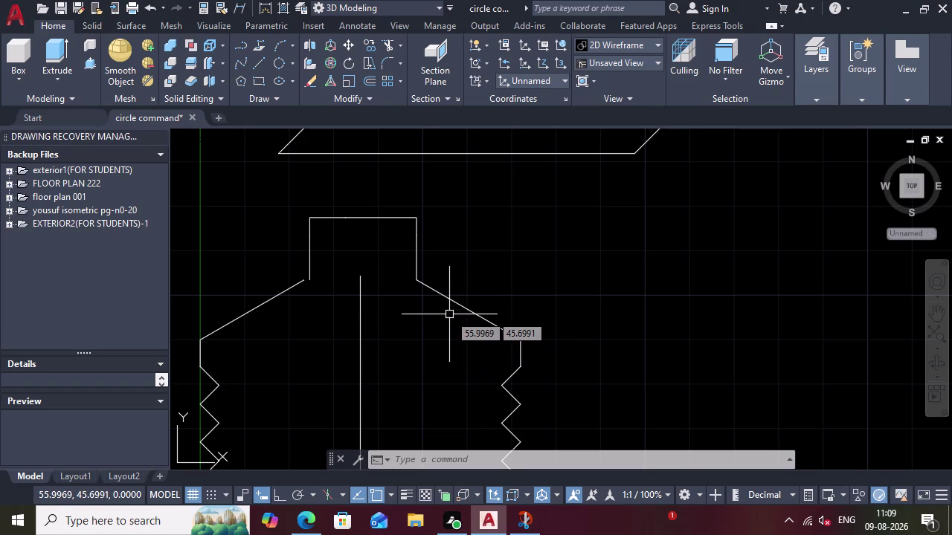
key(ctrl+z)
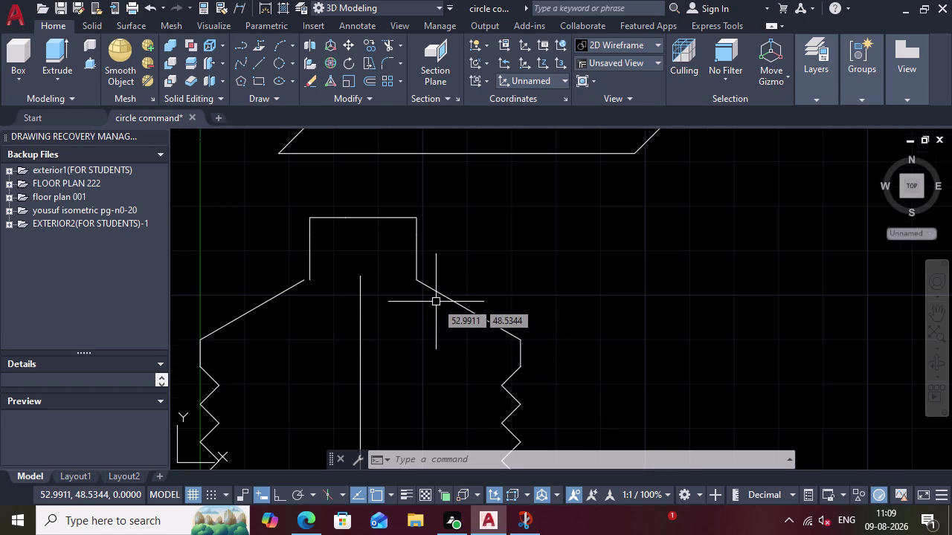
key(ctrl+z)
key(ctrl+z)
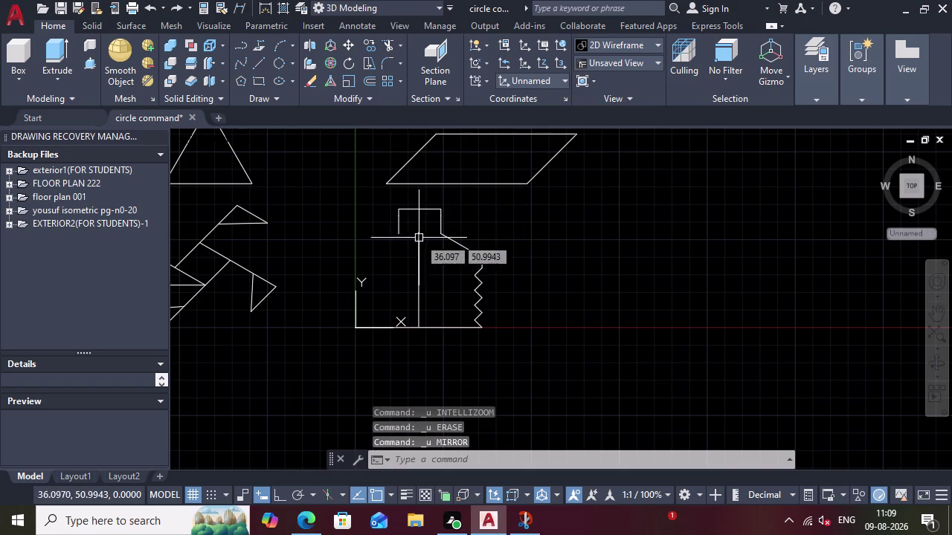
key(ctrl+z)
scroll(up, 3)
Close off the neck with a line from the centre line to the right shoulder.
key(l)
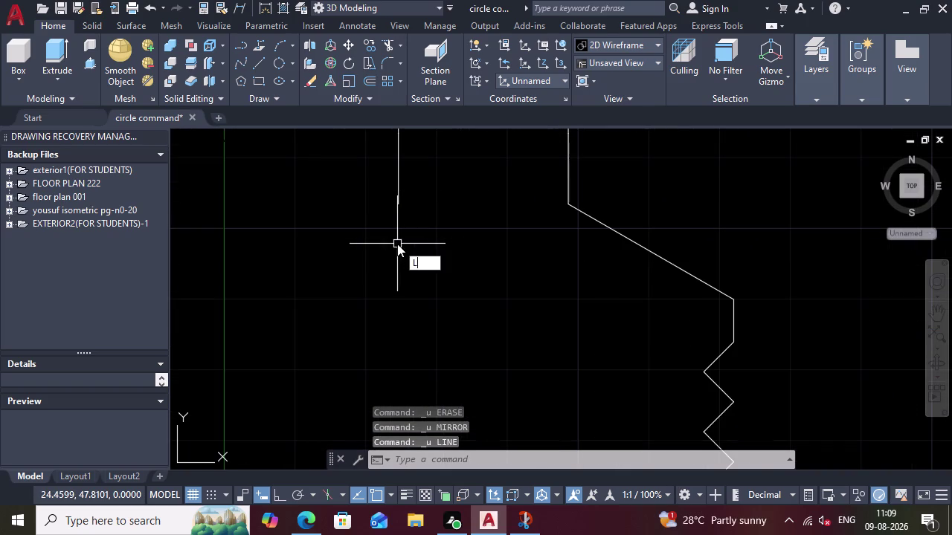
key(Return)
click(397, 200)
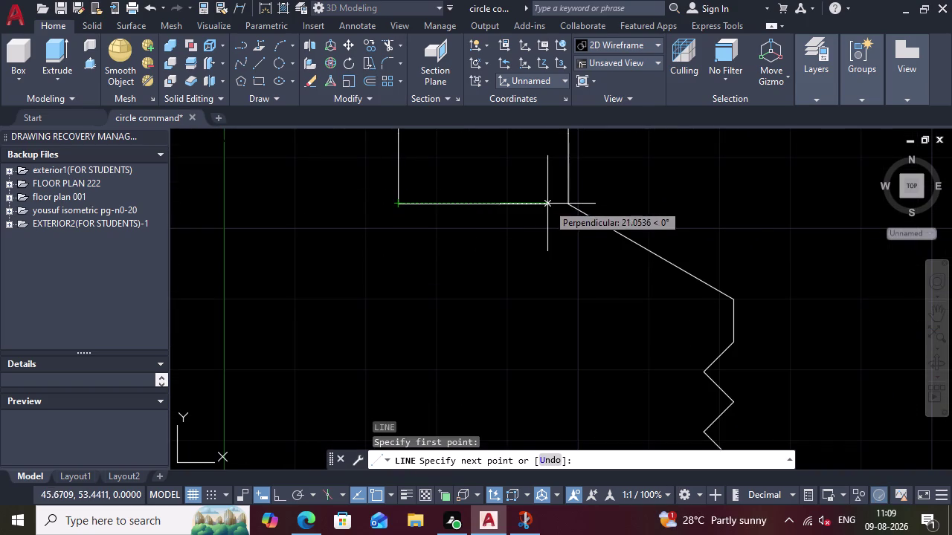
click(570, 202)
key(Return)
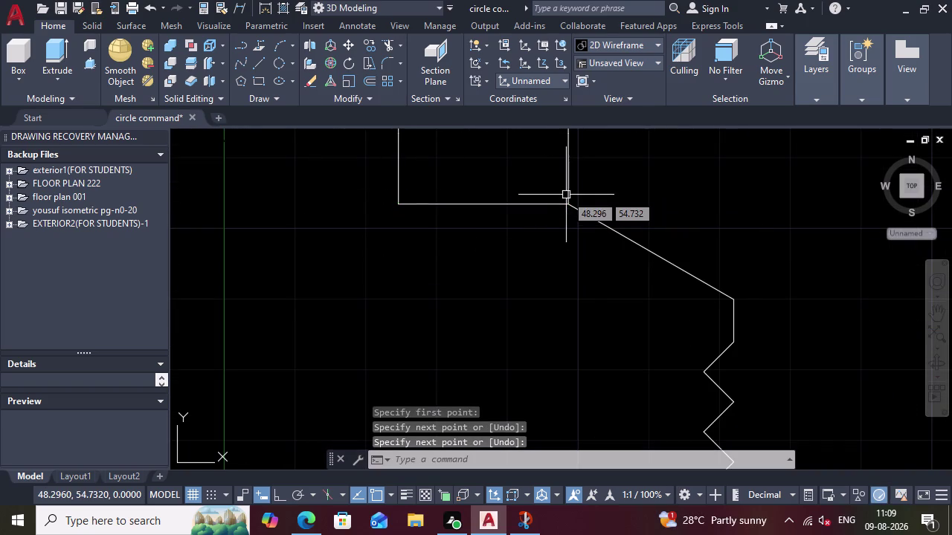
Begin another line at the neck's centre point, then cancel it unfinished.
key(l)
key(Return)
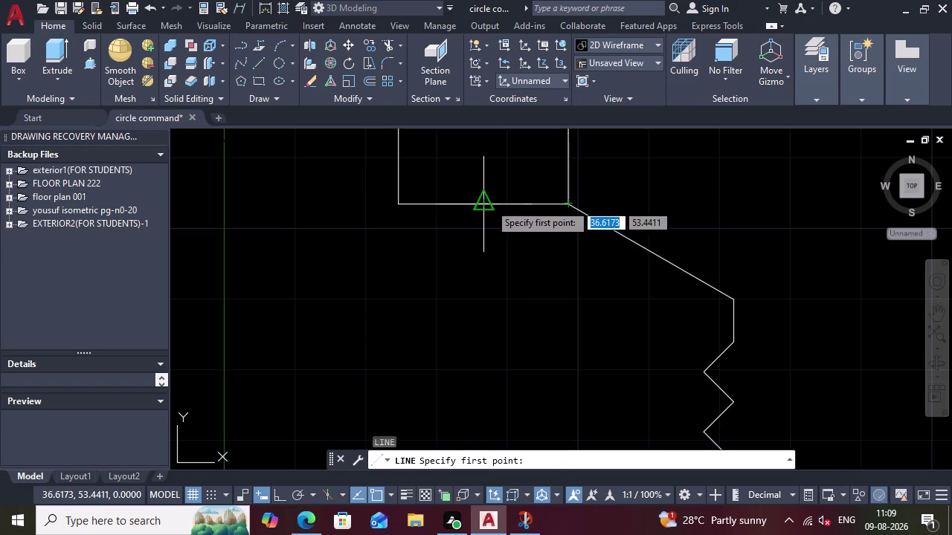
click(490, 204)
scroll(down, 3)
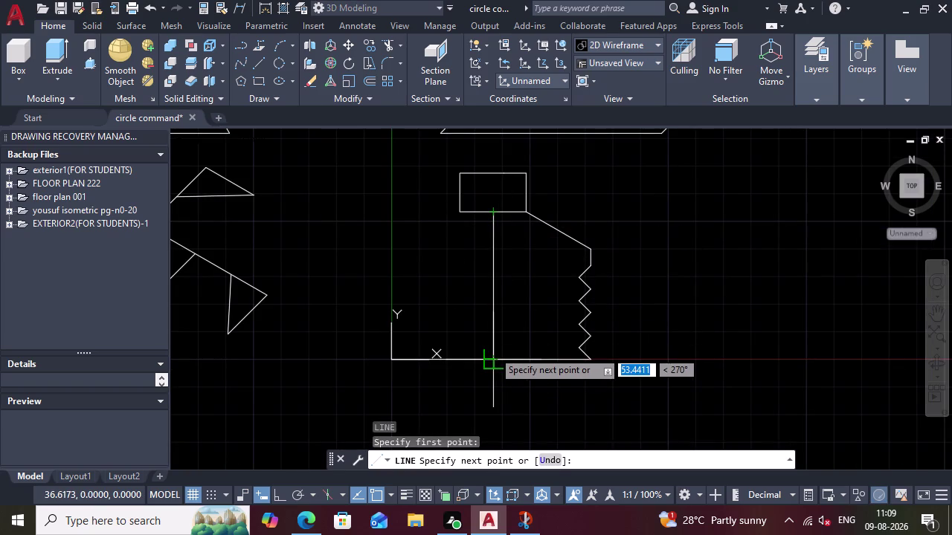
click(494, 351)
key(Escape)
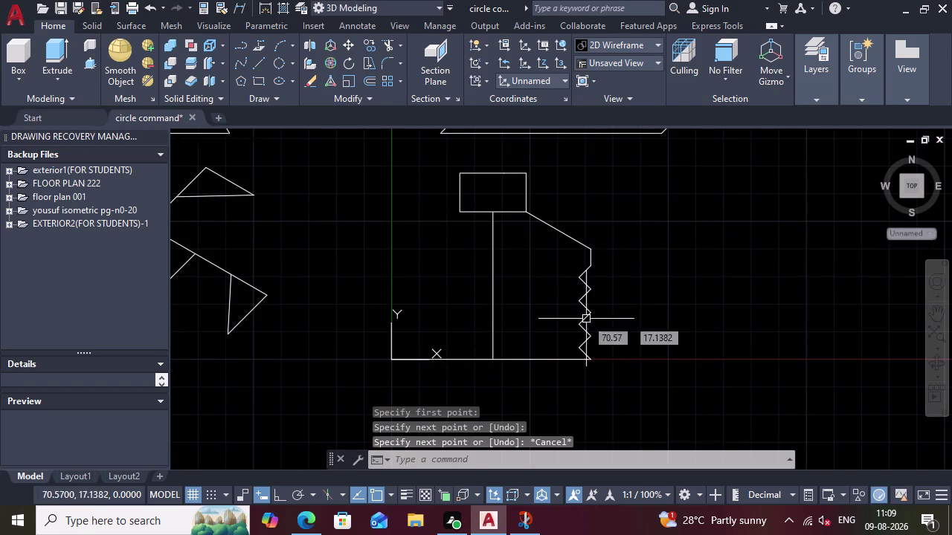
Mirror the right half about the neck-to-base centre axis, keeping the original half.
text(MI)
key(r)
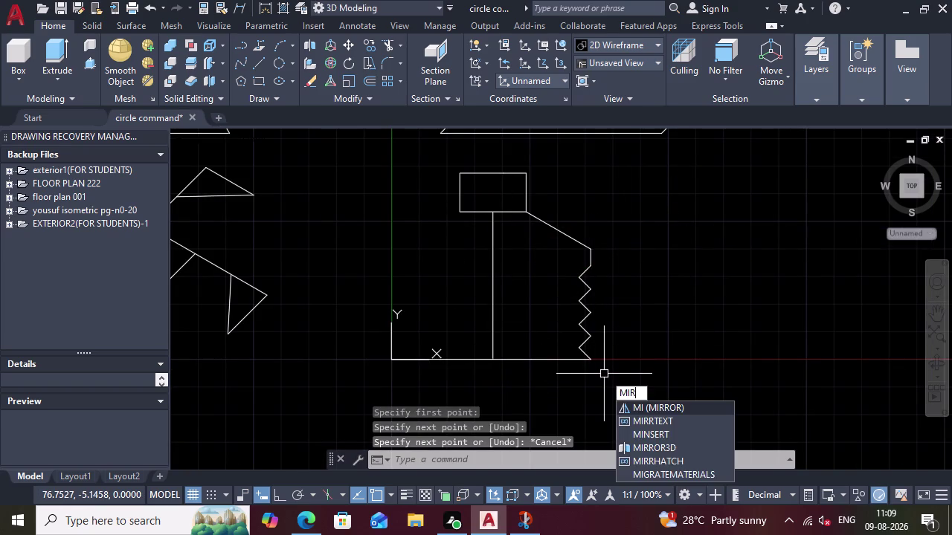
key(Return)
click(589, 367)
click(551, 207)
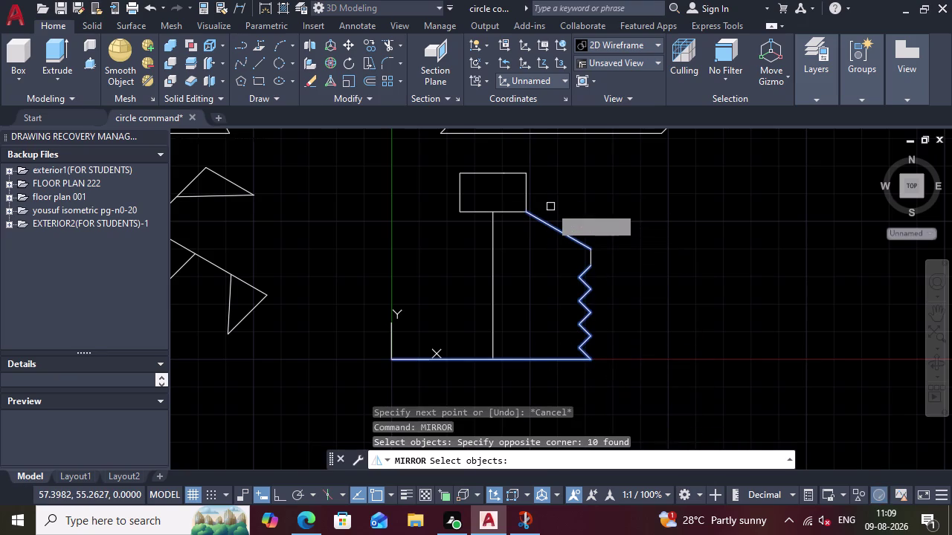
key(Return)
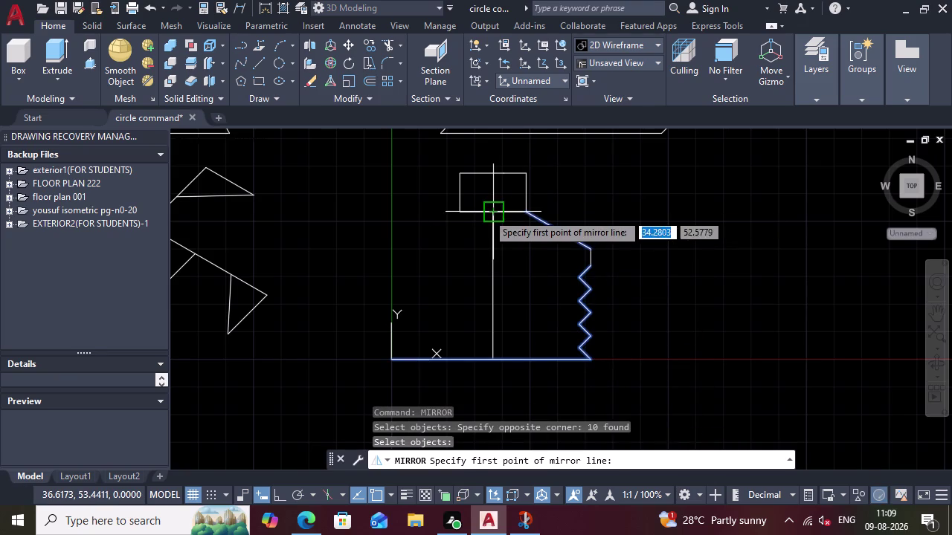
click(487, 213)
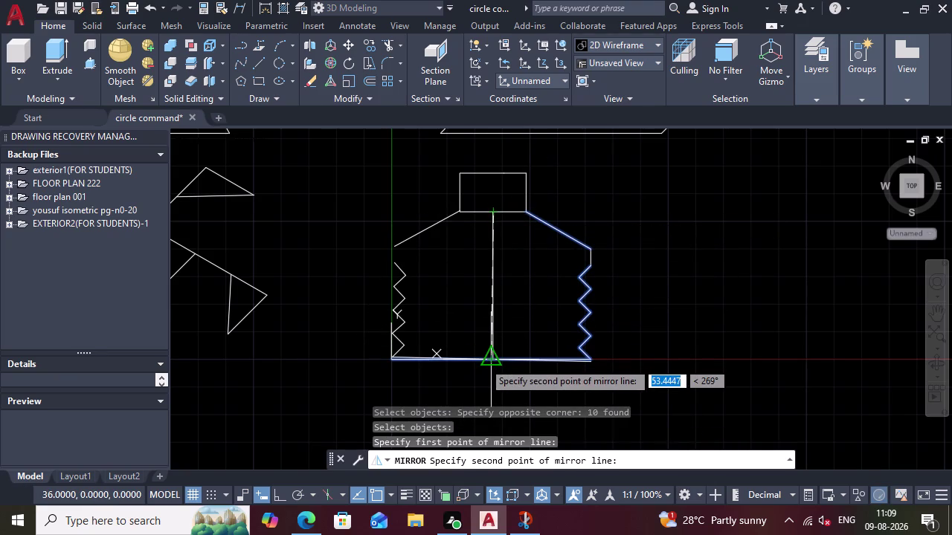
scroll(up, 3)
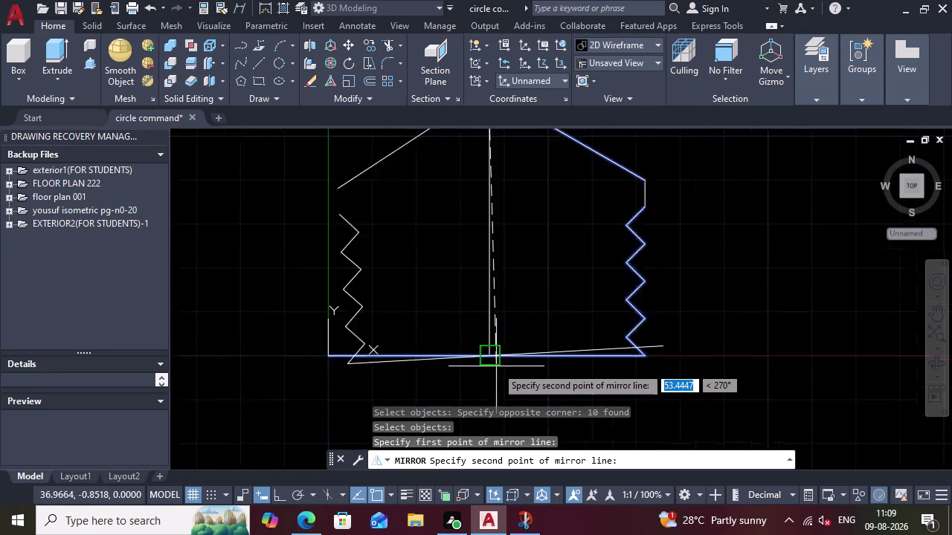
scroll(up, 3)
click(489, 356)
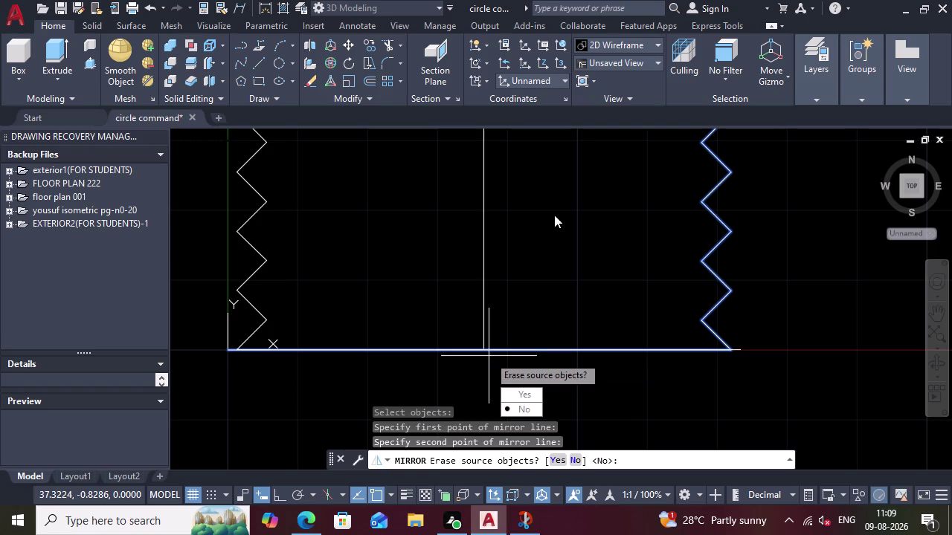
drag(528, 409, 488, 357)
Recentre the view on the bottle and delete a stray line near the neck.
scroll(down, 3)
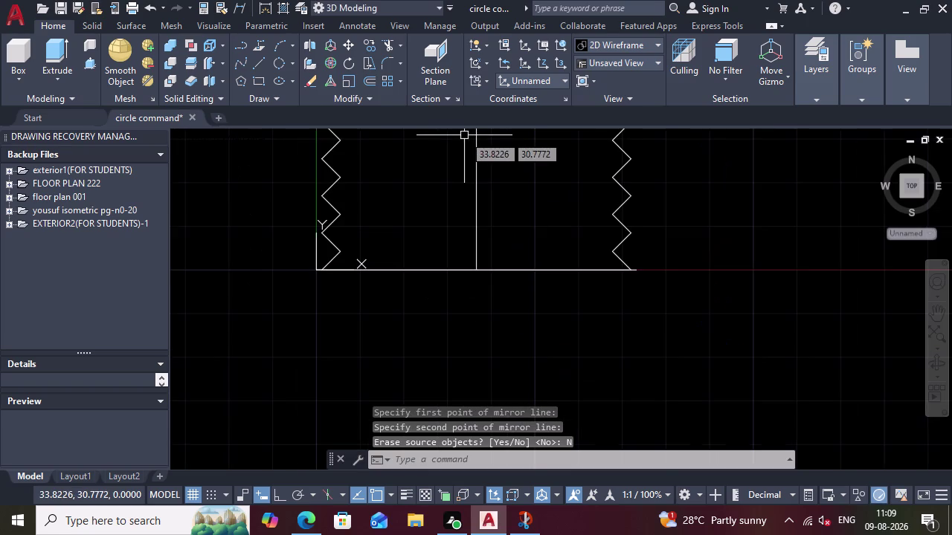
scroll(up, 3)
scroll(down, 3)
scroll(up, 3)
scroll(down, 3)
scroll(down, 3)
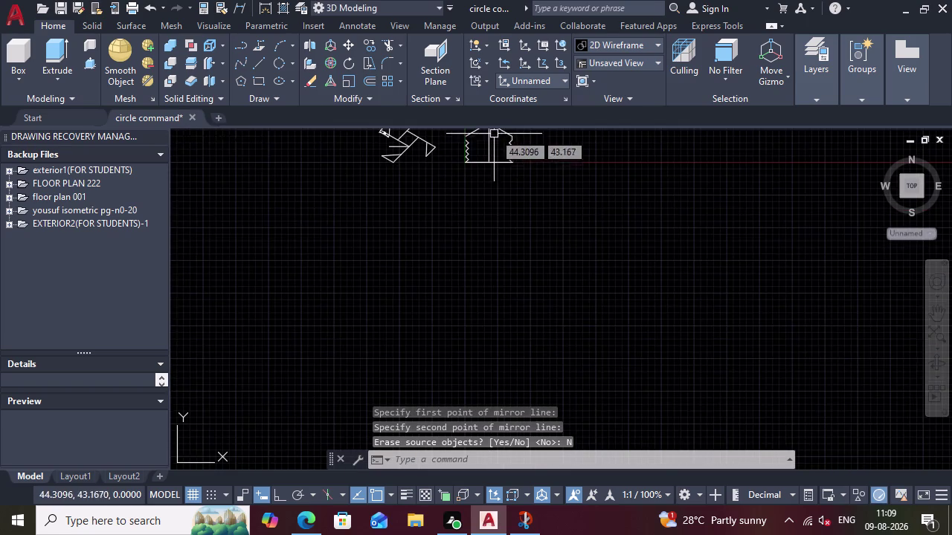
scroll(up, 3)
click(939, 317)
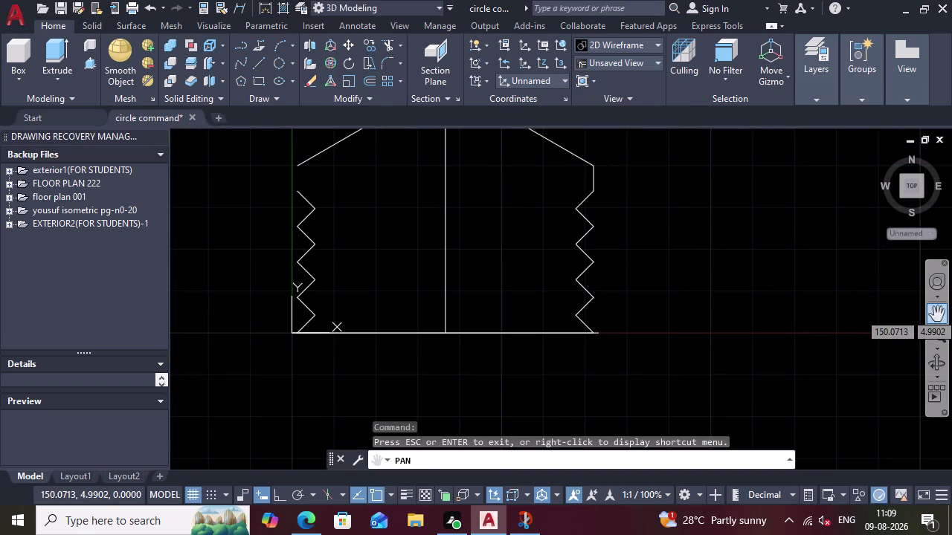
drag(621, 220, 636, 318)
key(Escape)
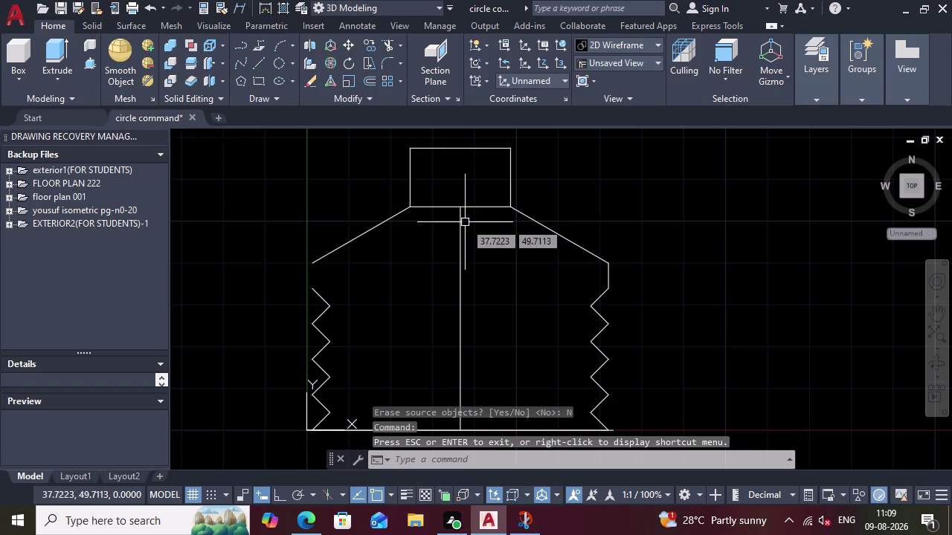
click(470, 208)
key(Delete)
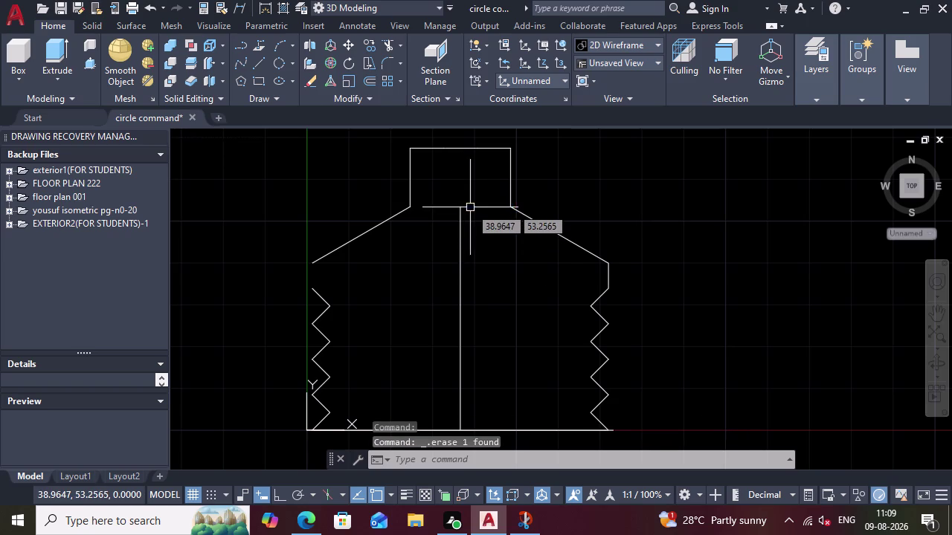
Erase the vertical centre line and fit the whole drawing in view.
click(466, 223)
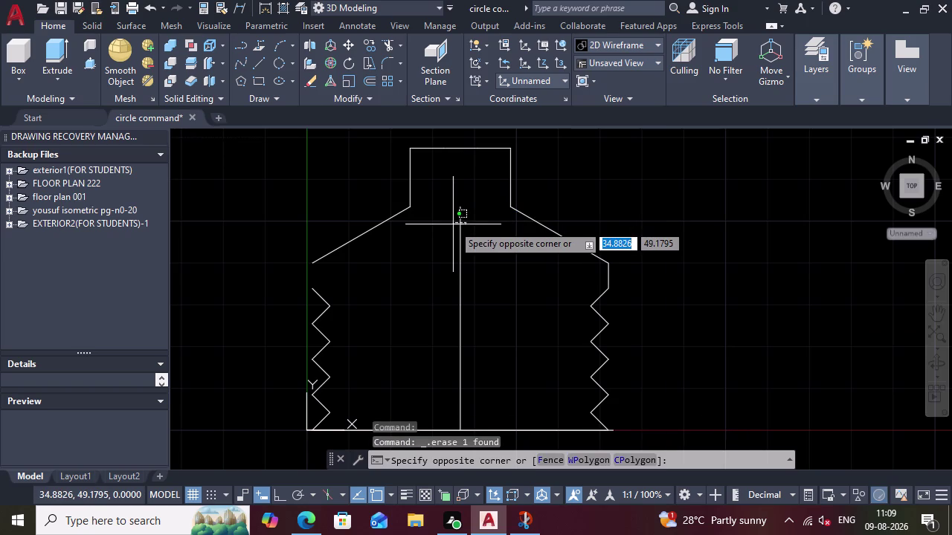
key(Escape)
click(460, 224)
key(Delete)
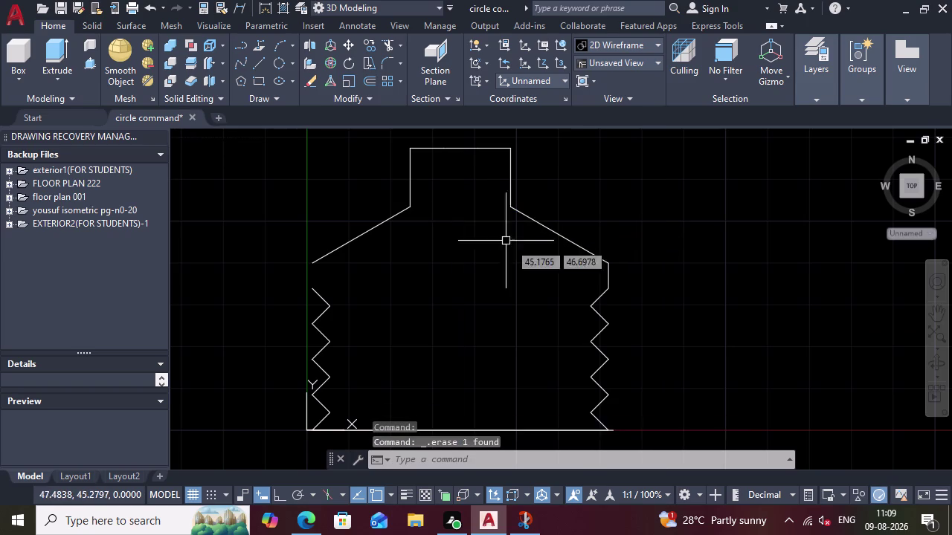
scroll(down, 3)
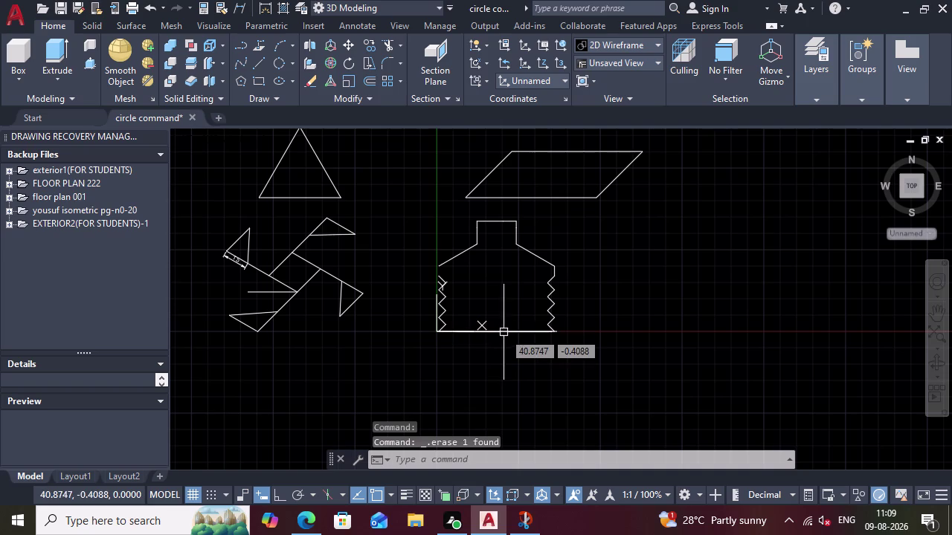
double_click(505, 330)
key(Delete)
scroll(up, 3)
scroll(down, 3)
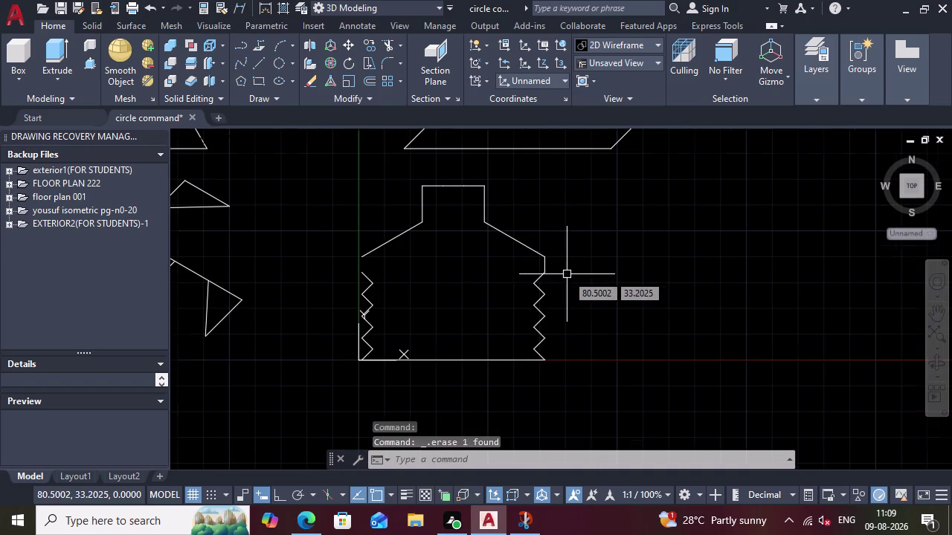
Start a new line with the L command.
key(l)
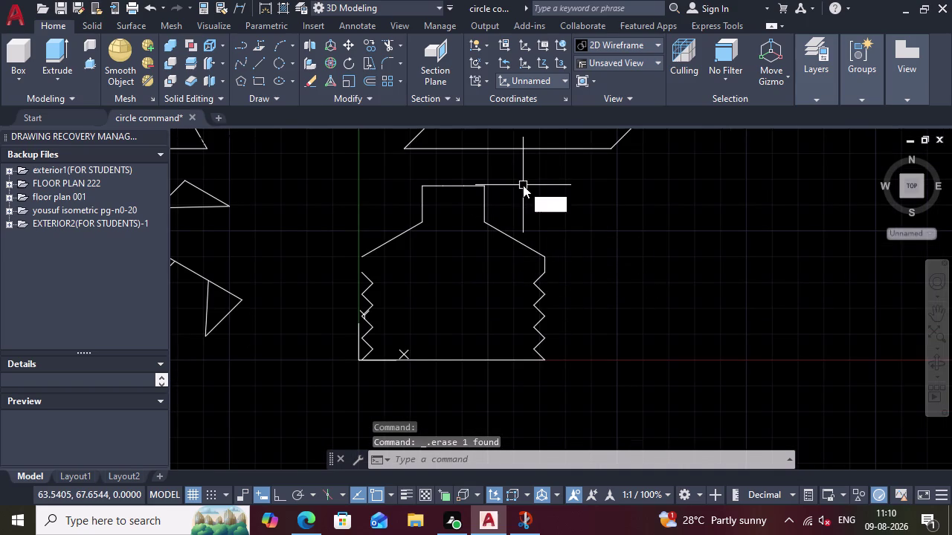
key(Return)
scroll(up, 3)
scroll(up, 3)
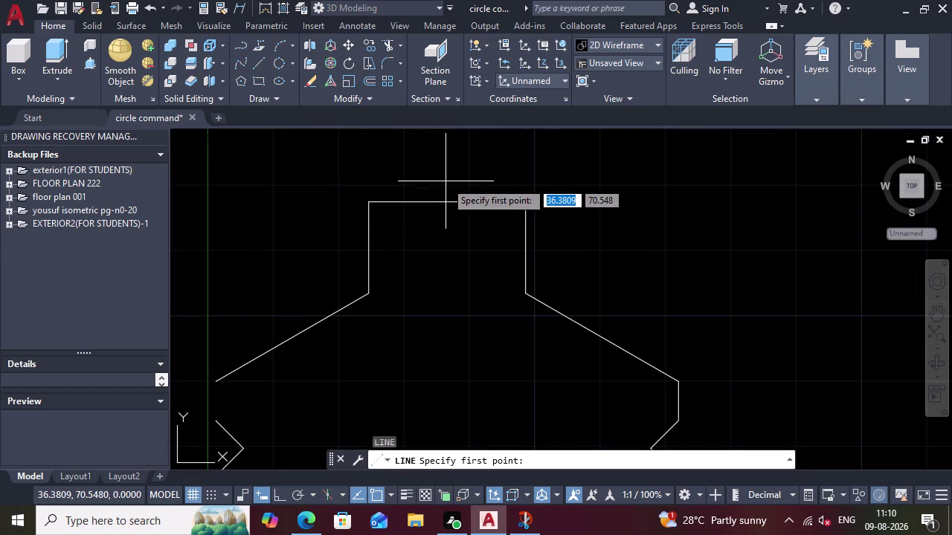
Draw a line across the neck from its left side to its right side.
double_click(371, 229)
click(522, 231)
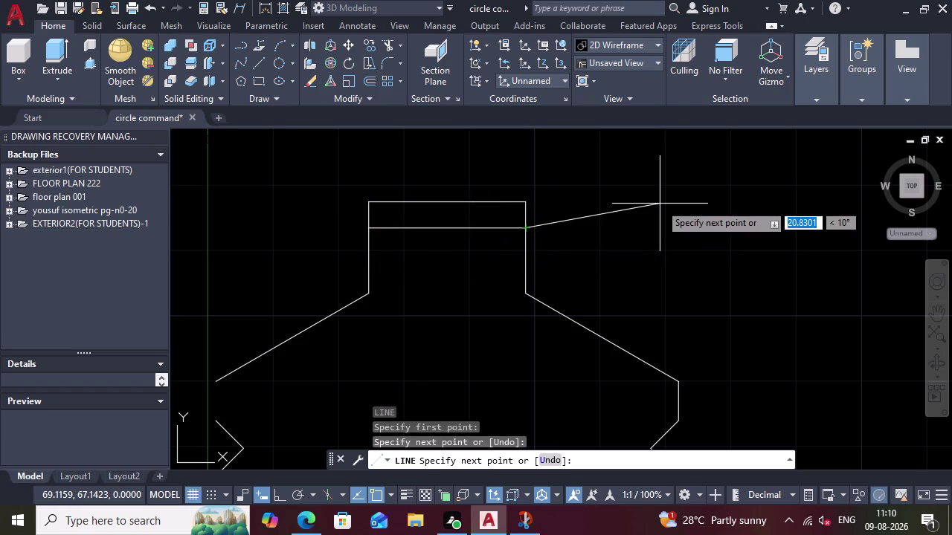
key(Escape)
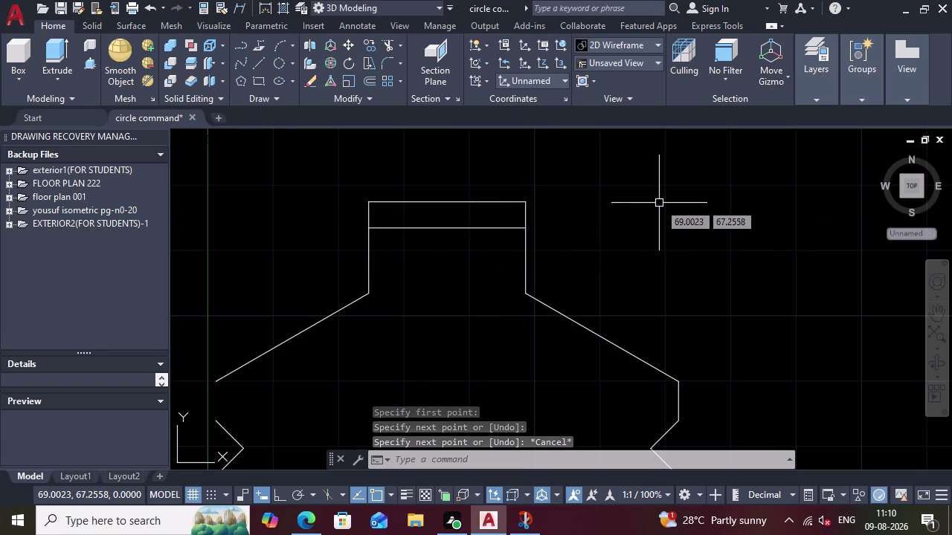
Draw a diagonal from the band's top-left corner down to its bottom edge.
key(l)
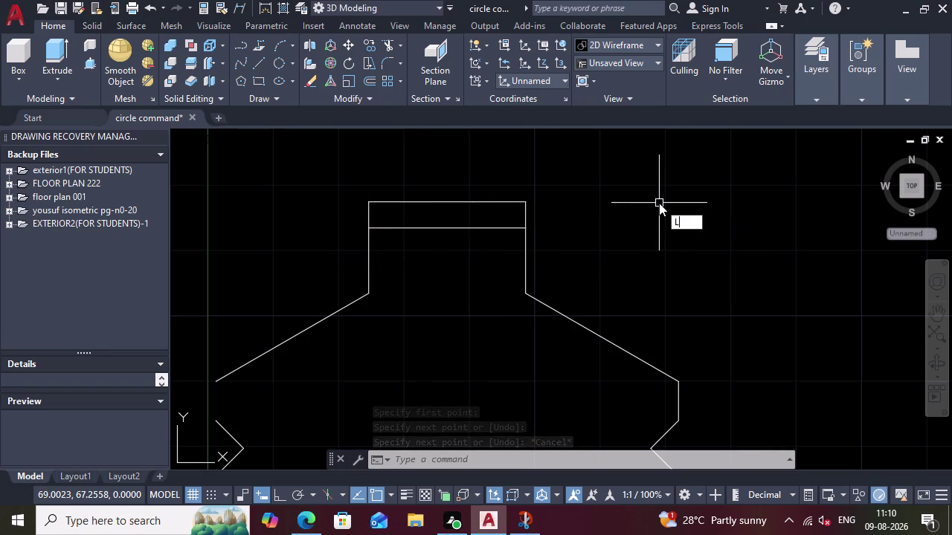
key(Return)
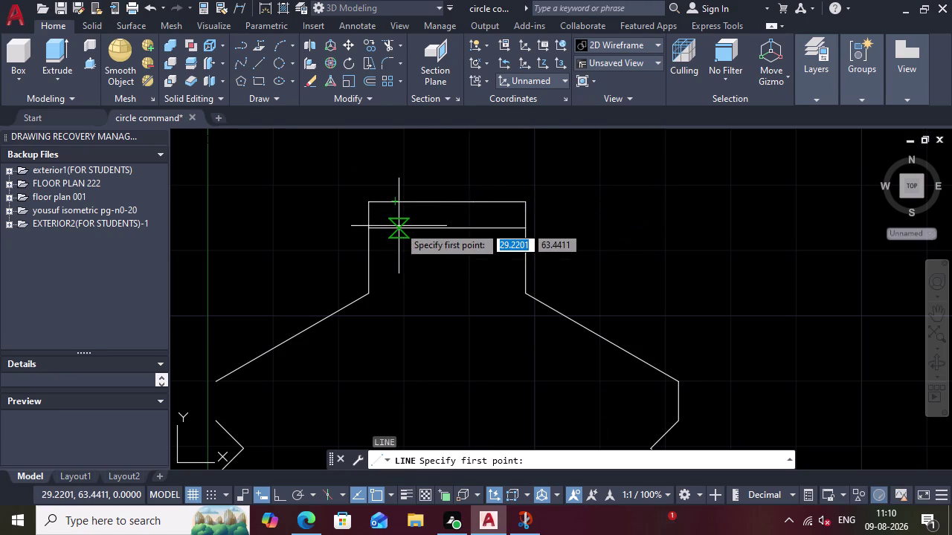
click(399, 226)
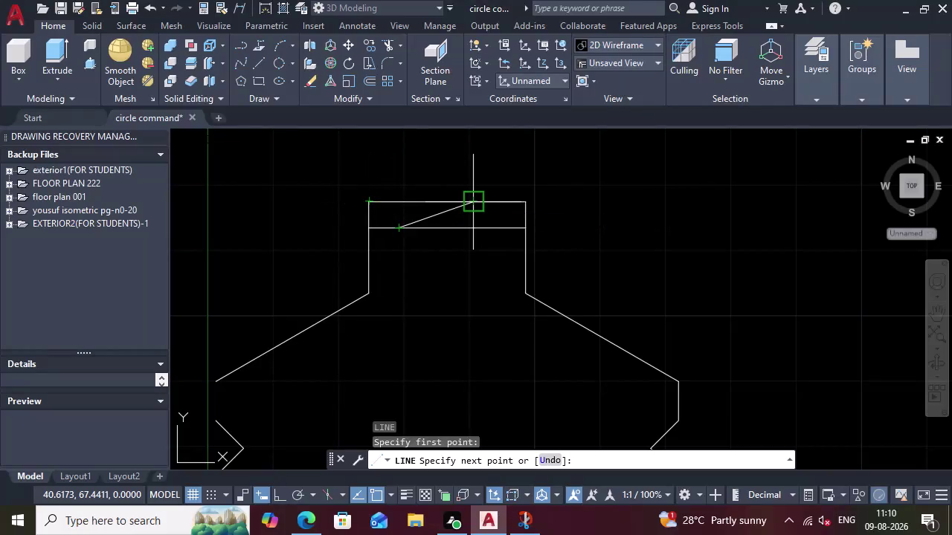
click(371, 196)
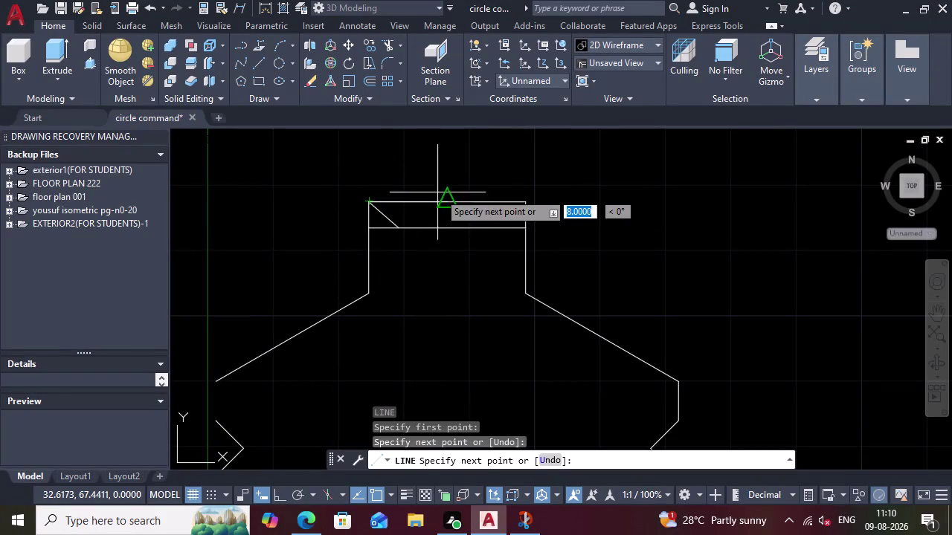
key(Escape)
Draw two more diagonals across the band, then undo both of them.
key(l)
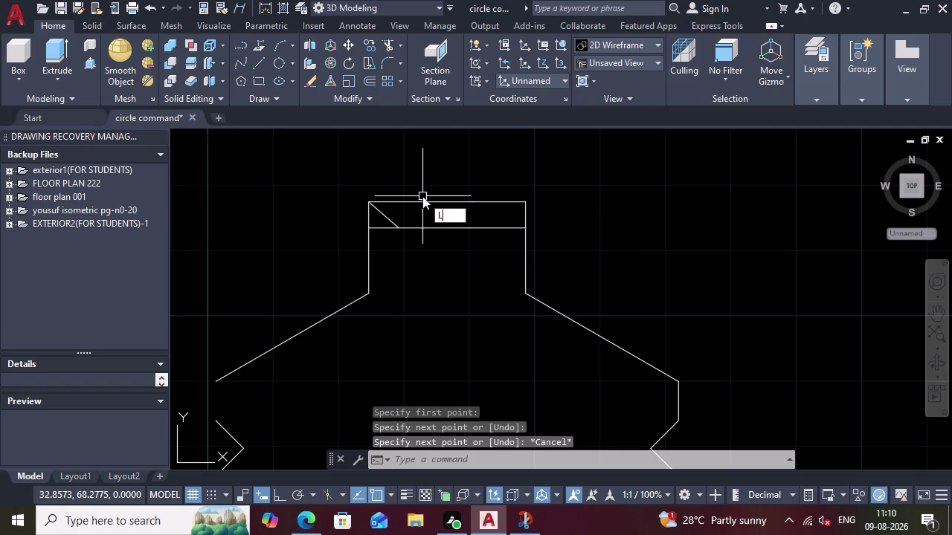
key(Return)
click(419, 199)
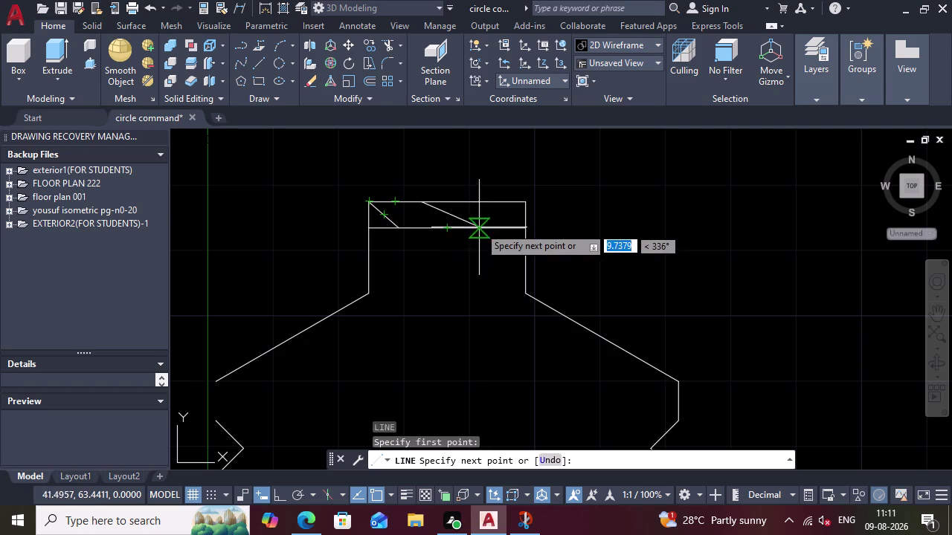
click(454, 224)
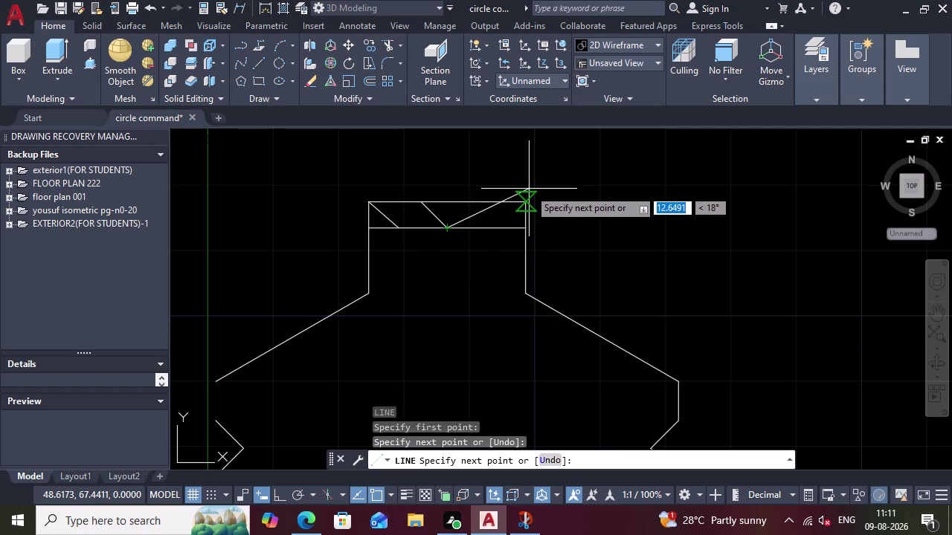
key(Escape)
key(l)
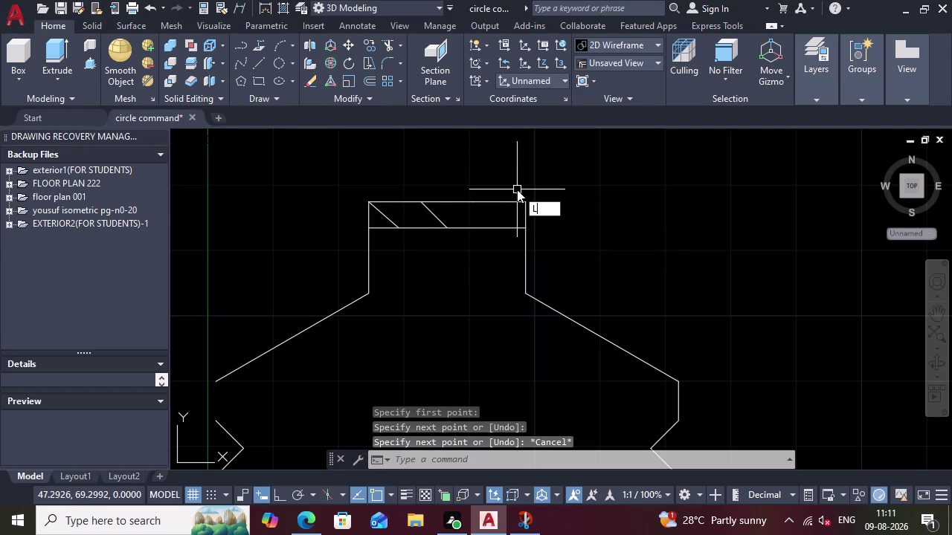
key(Return)
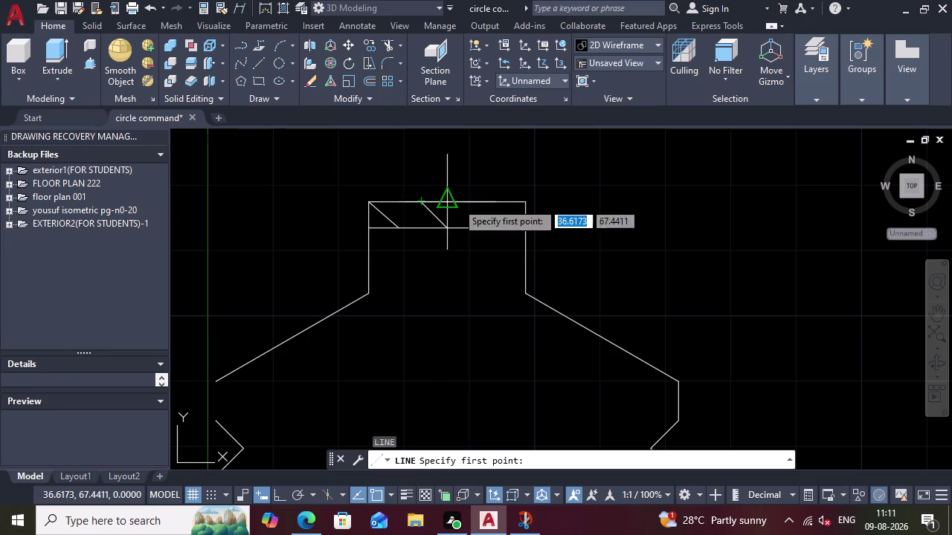
click(476, 206)
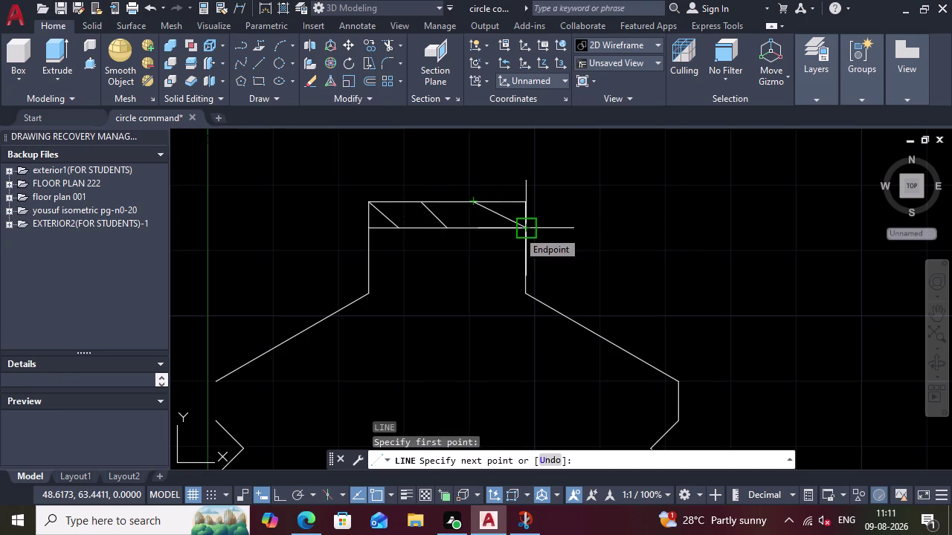
click(518, 231)
key(Escape)
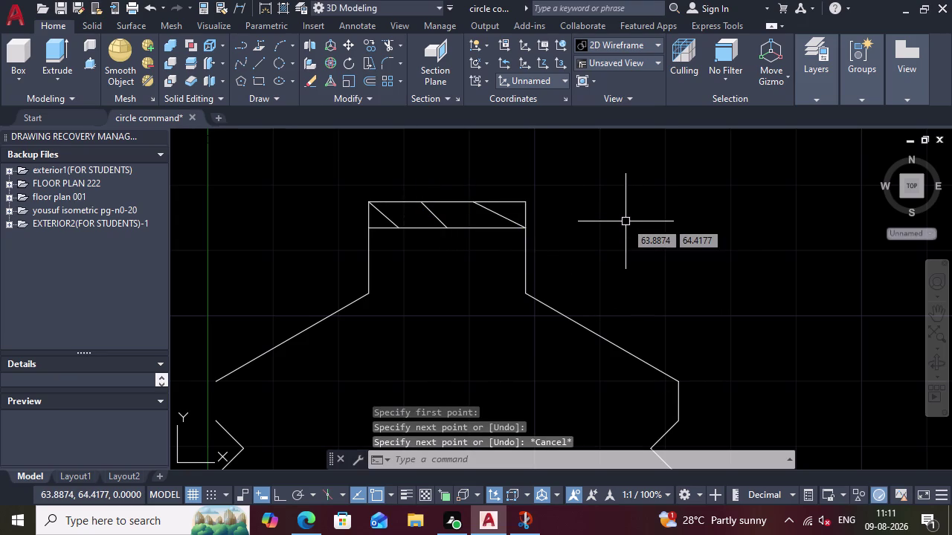
key(ctrl+z)
key(ctrl+z)
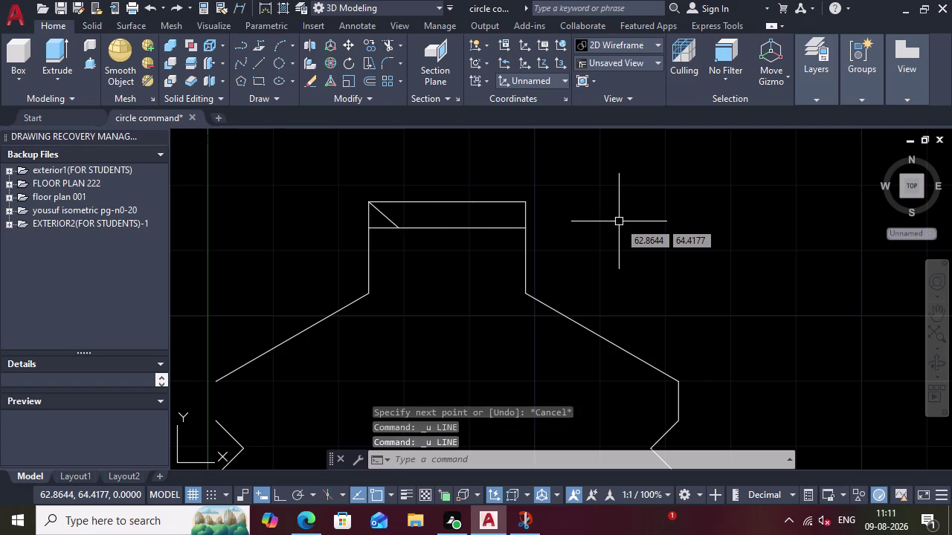
Undo the remaining diagonal and draw two vertical dividers across the neck band.
key(ctrl+z)
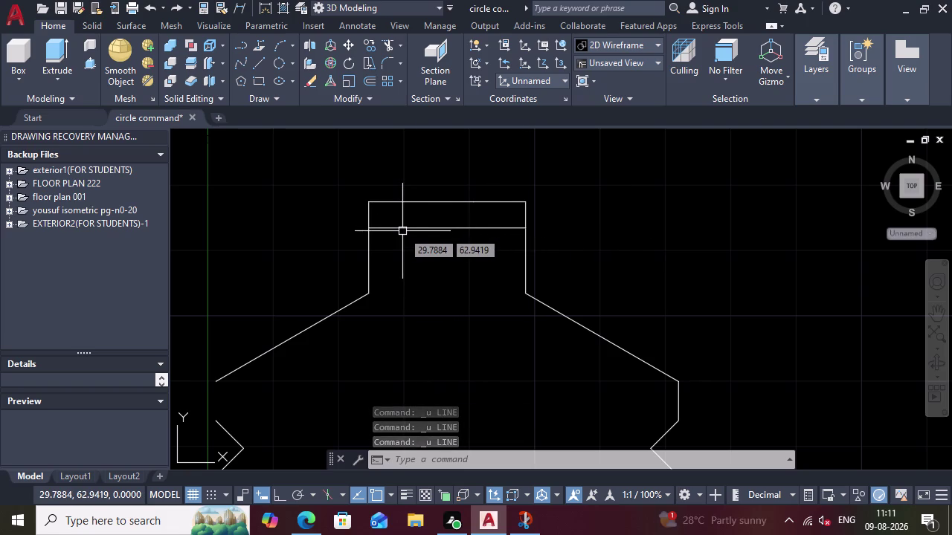
key(l)
key(Return)
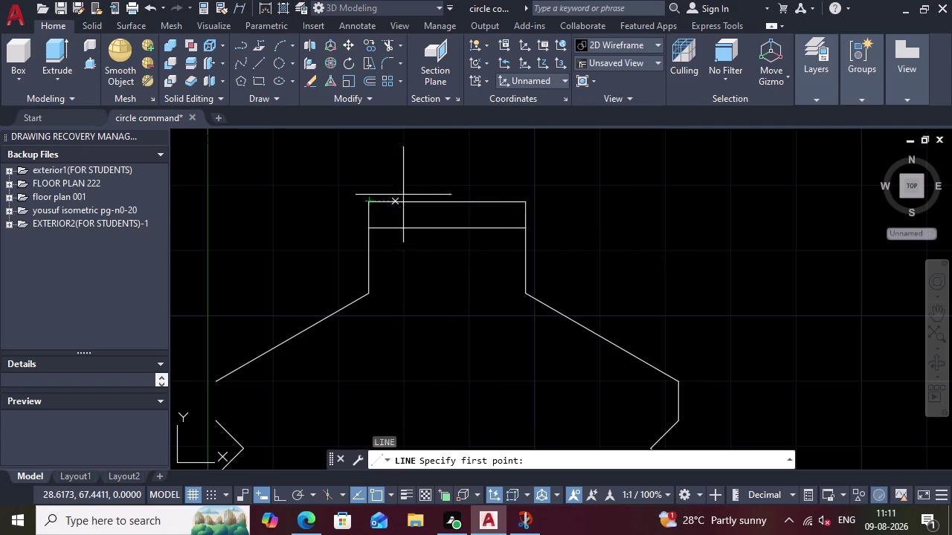
click(423, 195)
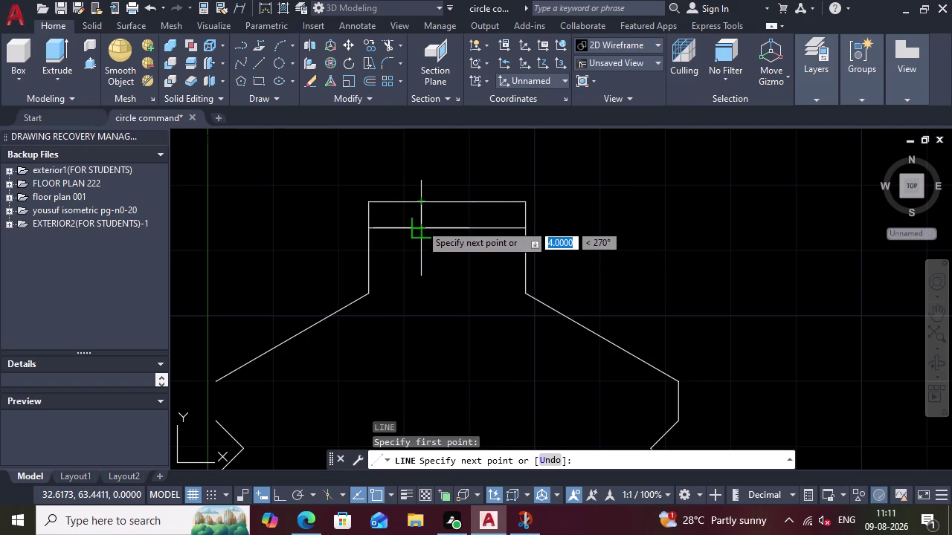
click(420, 224)
key(Escape)
key(l)
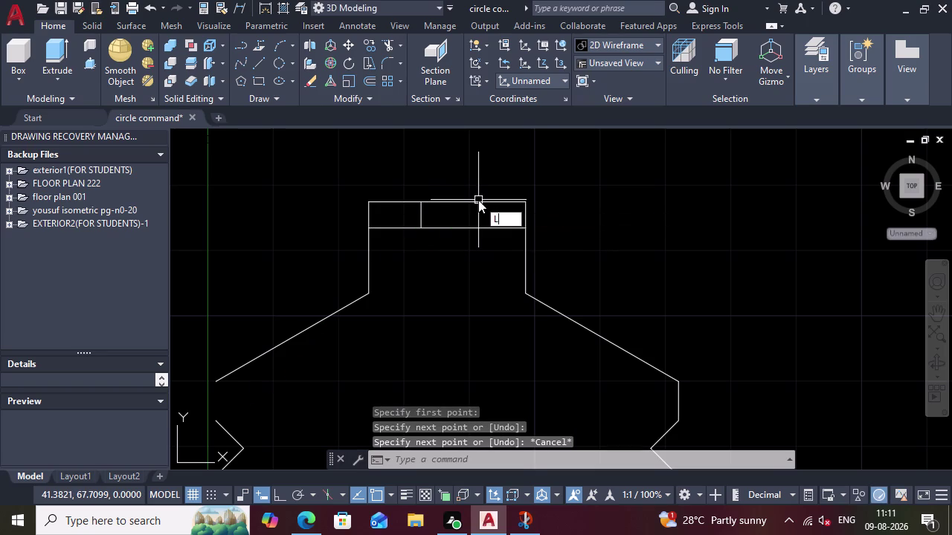
key(Return)
click(470, 203)
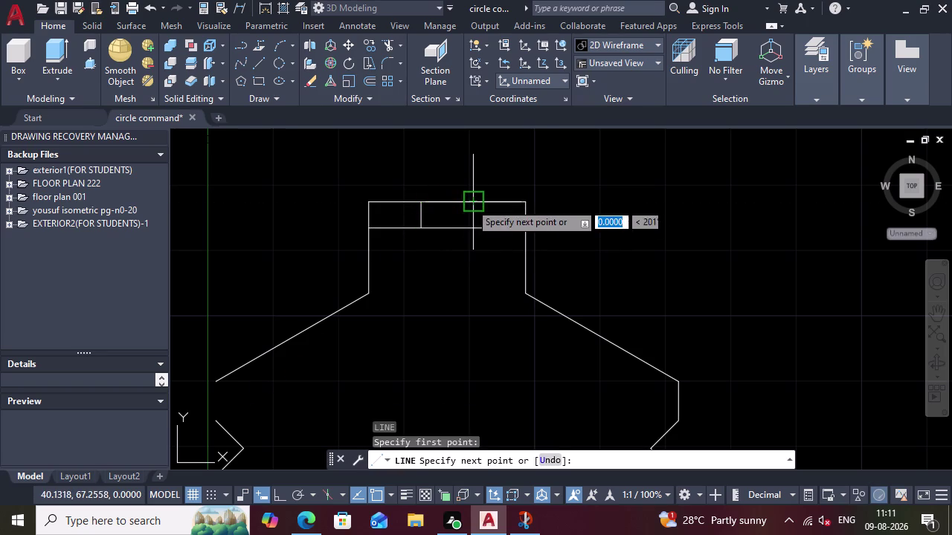
click(470, 226)
key(Escape)
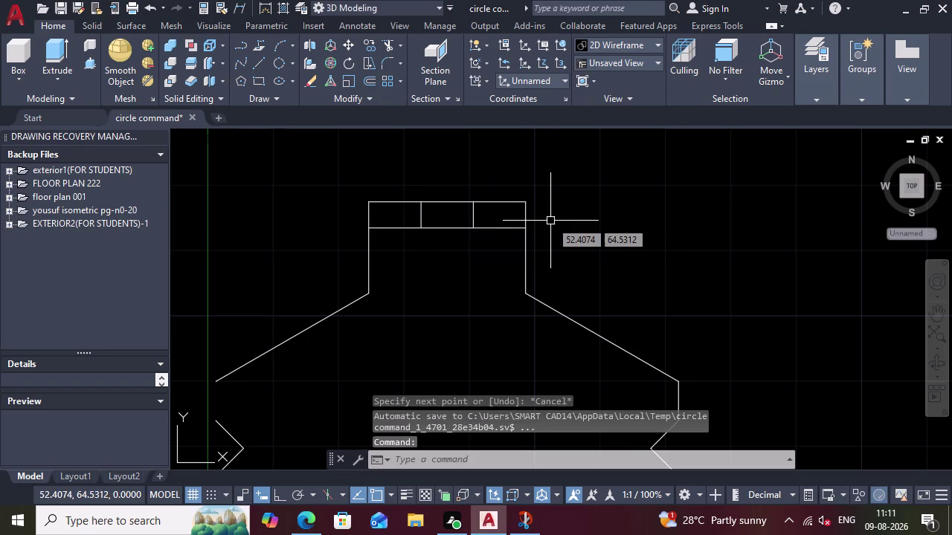
Draw a diagonal from the band's top-left corner to the first divider's bottom.
key(l)
key(Return)
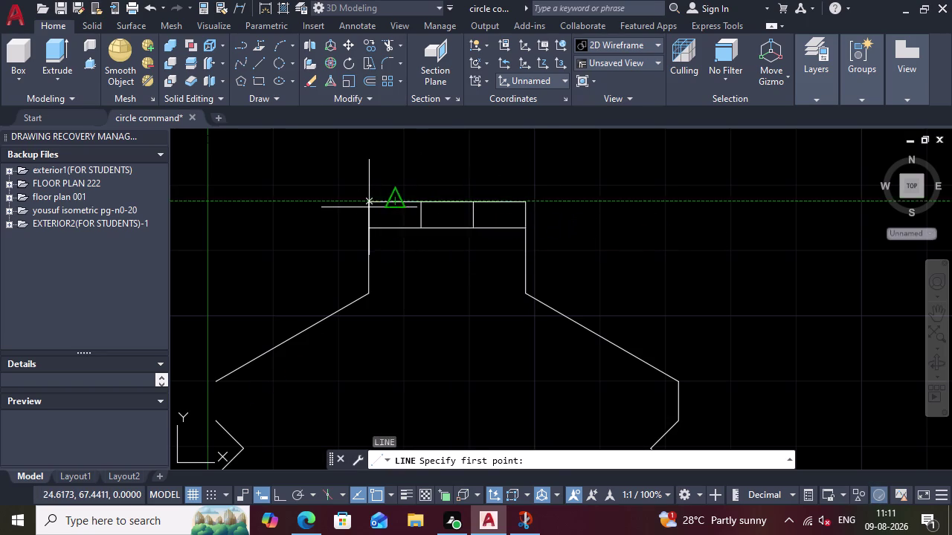
click(369, 208)
click(420, 229)
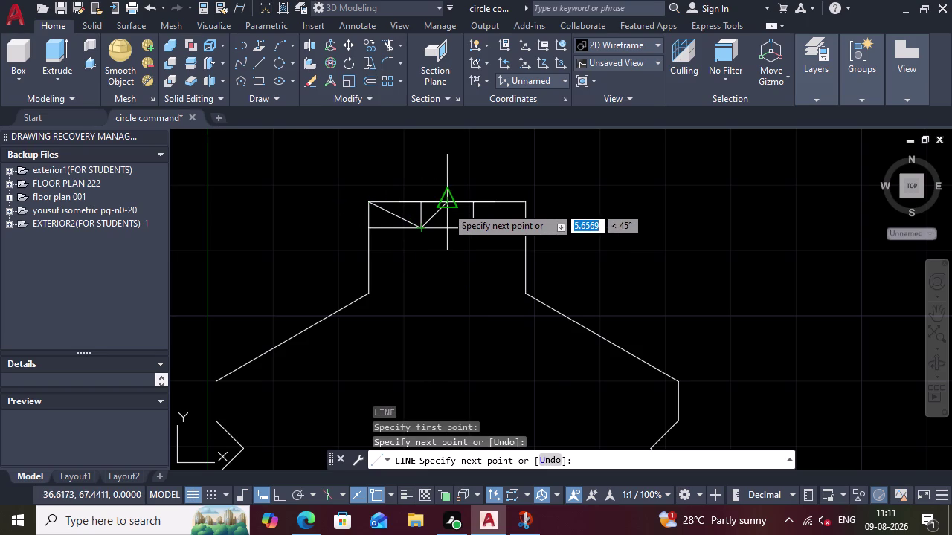
key(l)
key(Return)
key(Escape)
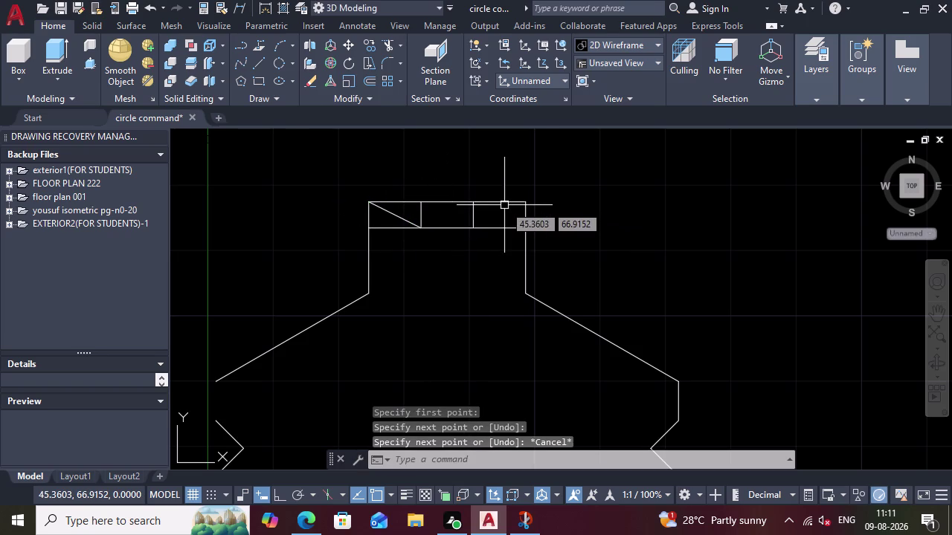
key(Escape)
Draw diagonals in the middle and right cells, the last ending at the bottom-right corner.
key(l)
key(Return)
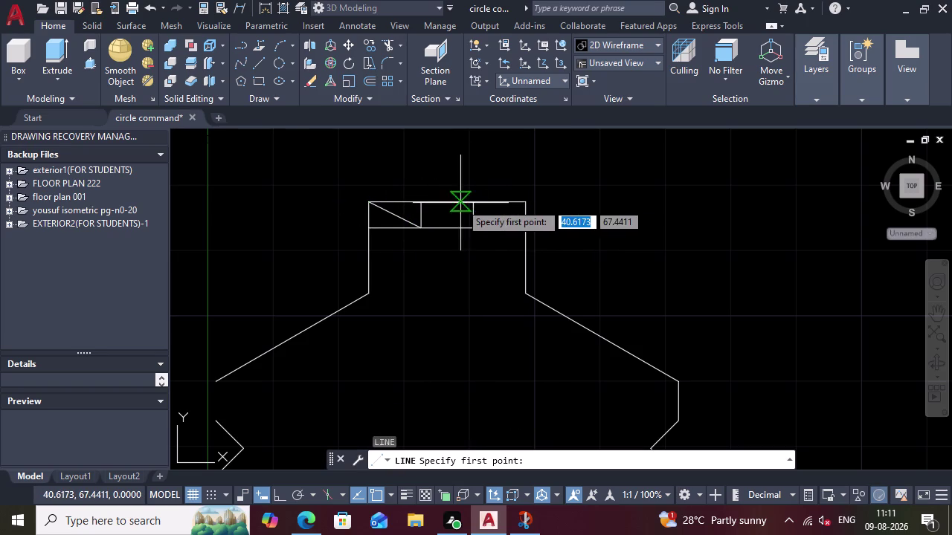
click(421, 203)
click(467, 224)
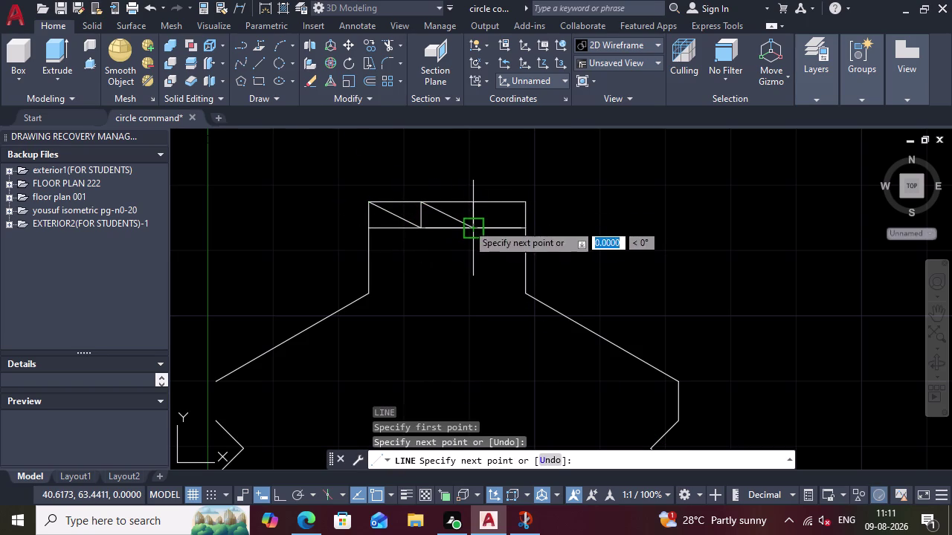
key(Escape)
key(l)
key(Return)
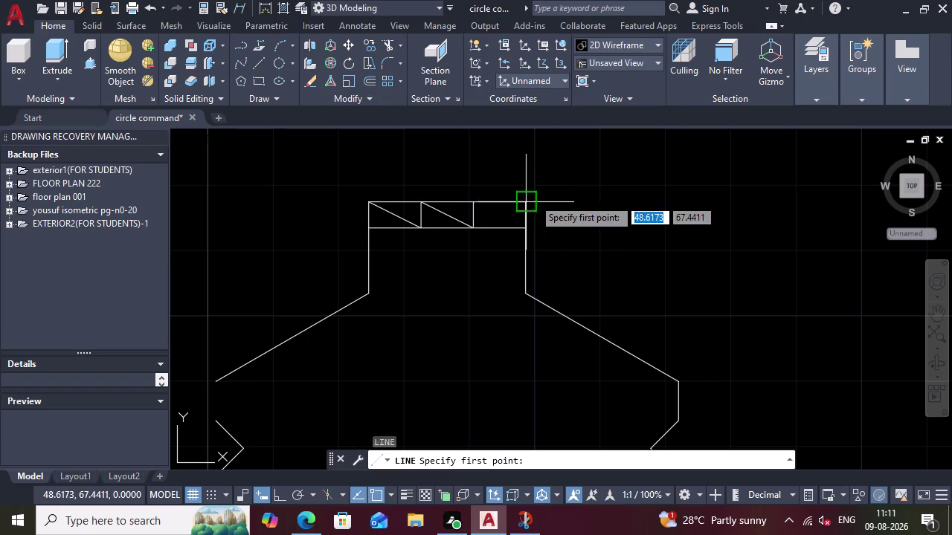
click(463, 200)
click(534, 226)
key(Escape)
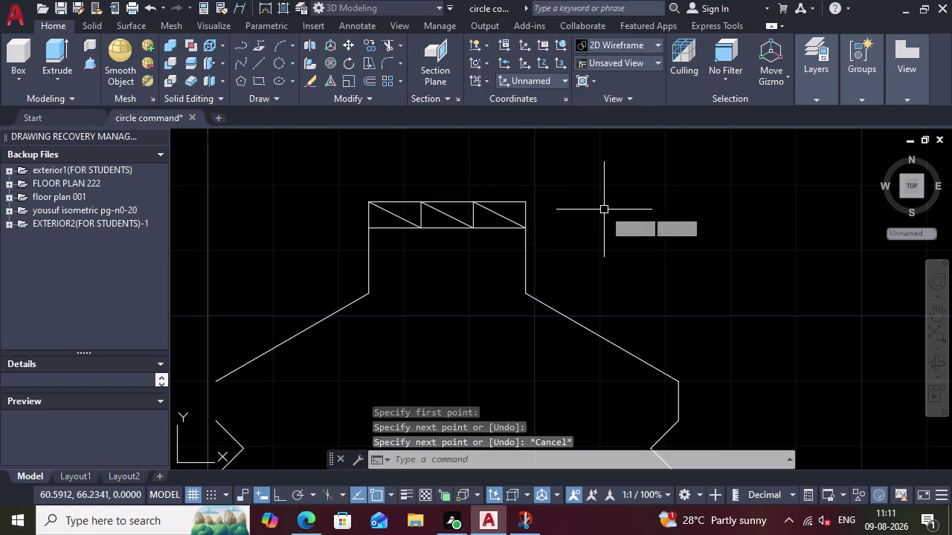
Erase both vertical dividers from the neck band.
click(472, 219)
key(Delete)
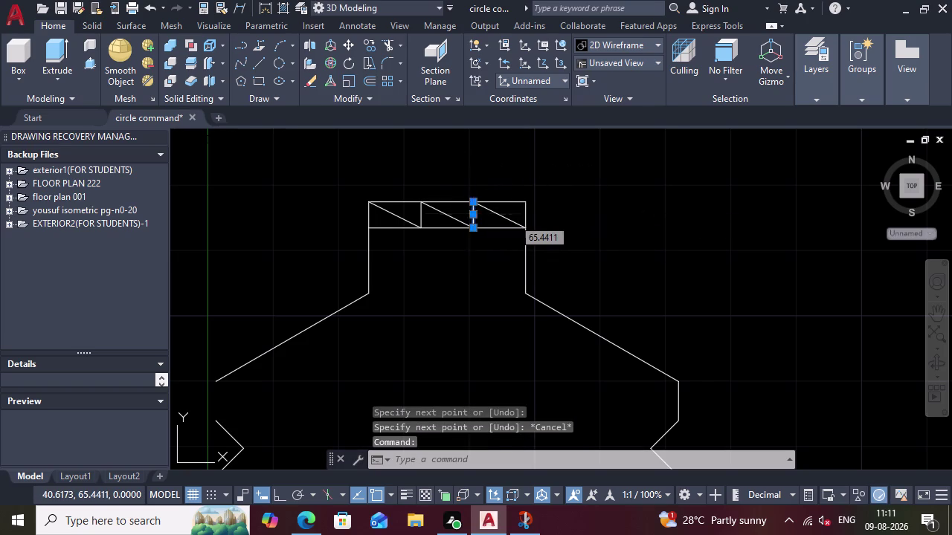
click(423, 211)
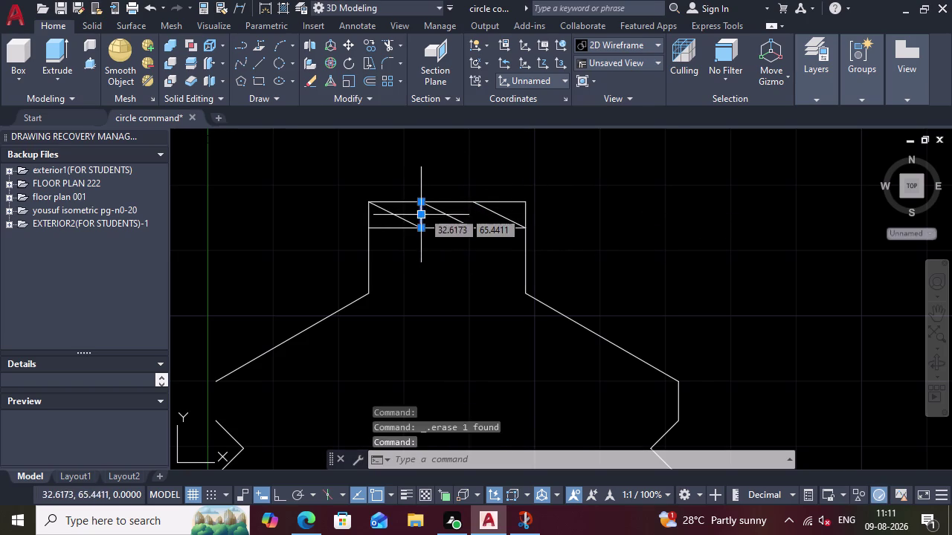
key(Delete)
Start a line at the zigzag side's top end and end the command.
scroll(down, 3)
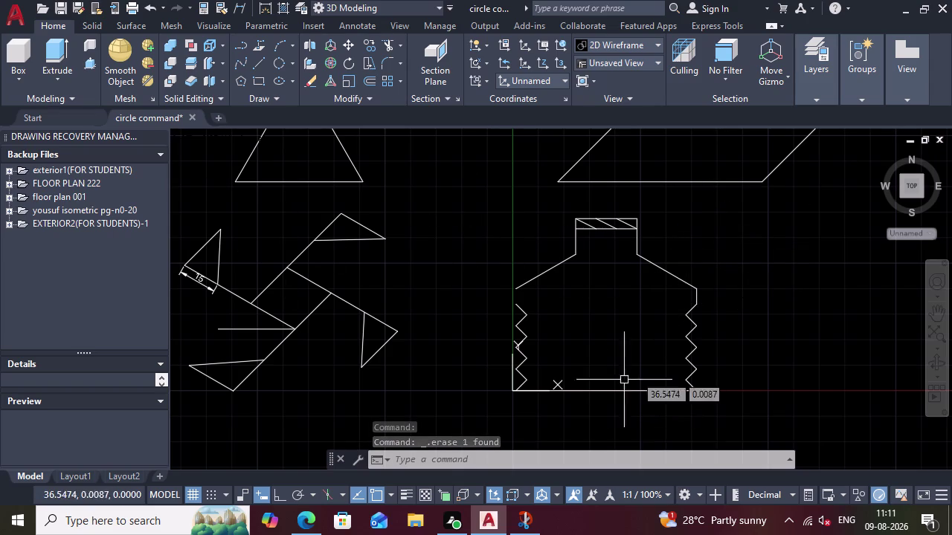
scroll(up, 3)
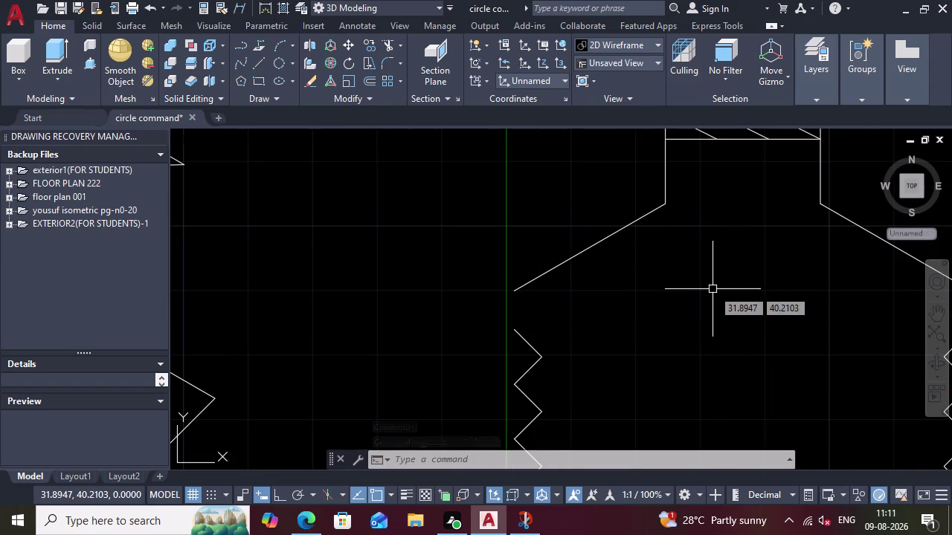
key(l)
key(Return)
click(524, 301)
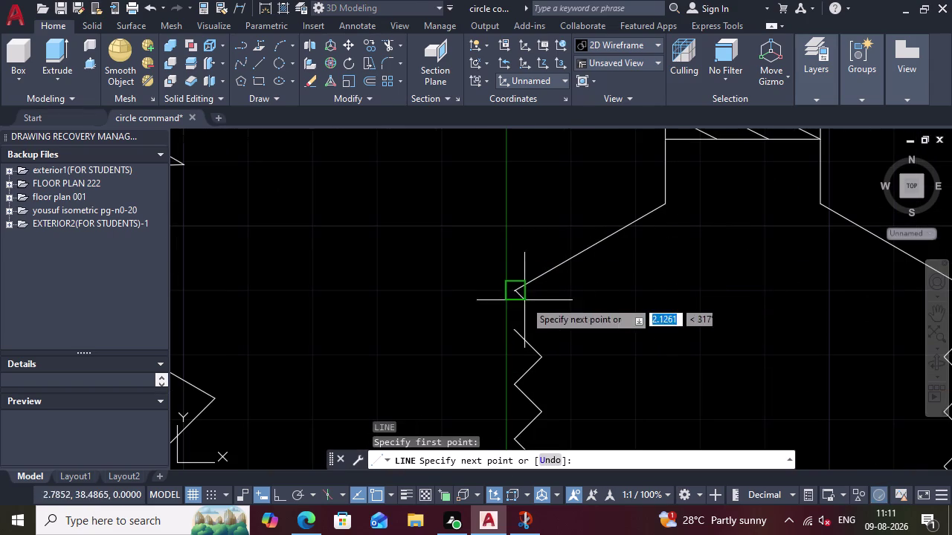
click(516, 337)
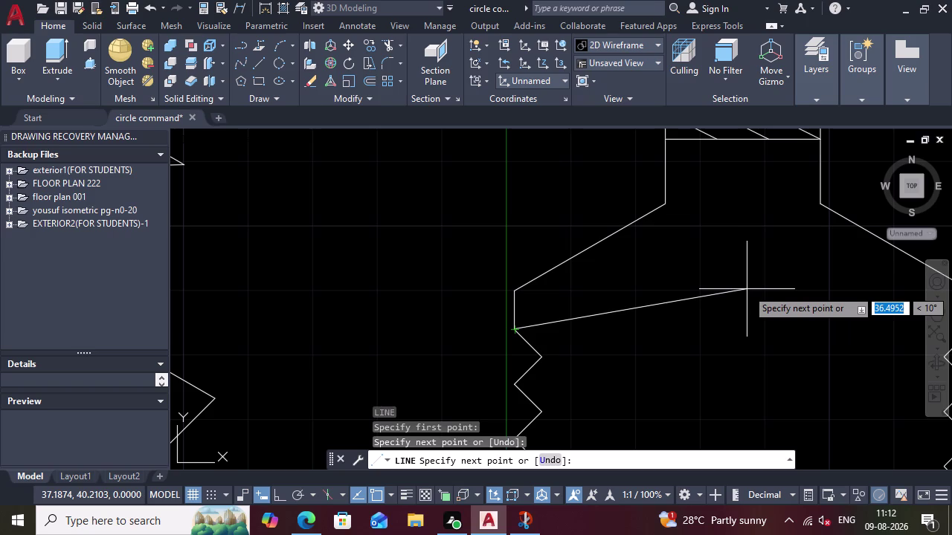
key(Return)
Zoom and pan the view to recentre the shapes.
scroll(down, 3)
scroll(up, 3)
scroll(up, 3)
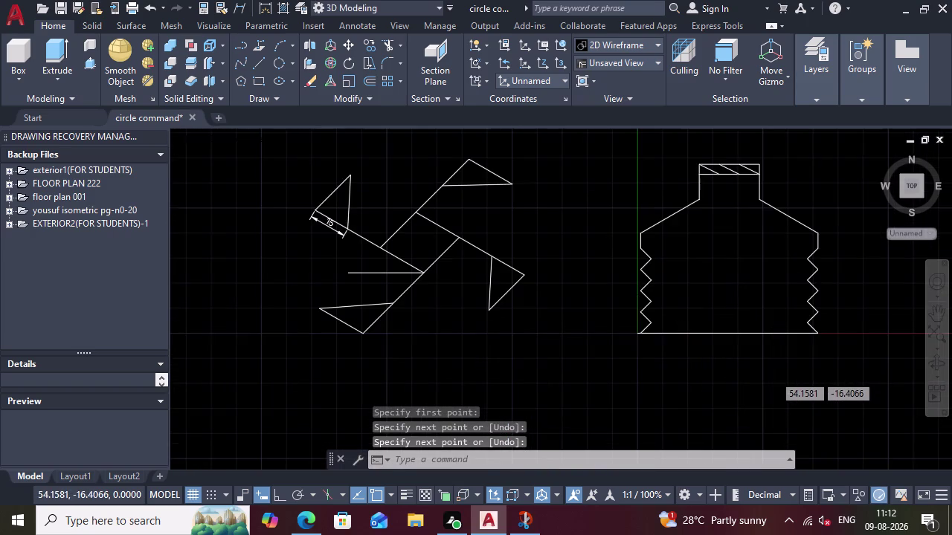
scroll(down, 3)
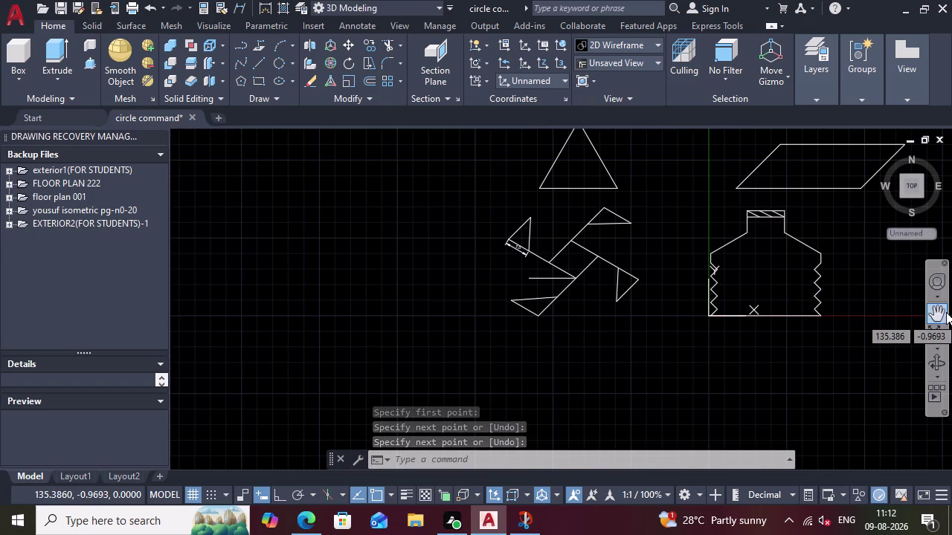
click(941, 311)
drag(821, 262, 629, 285)
key(Escape)
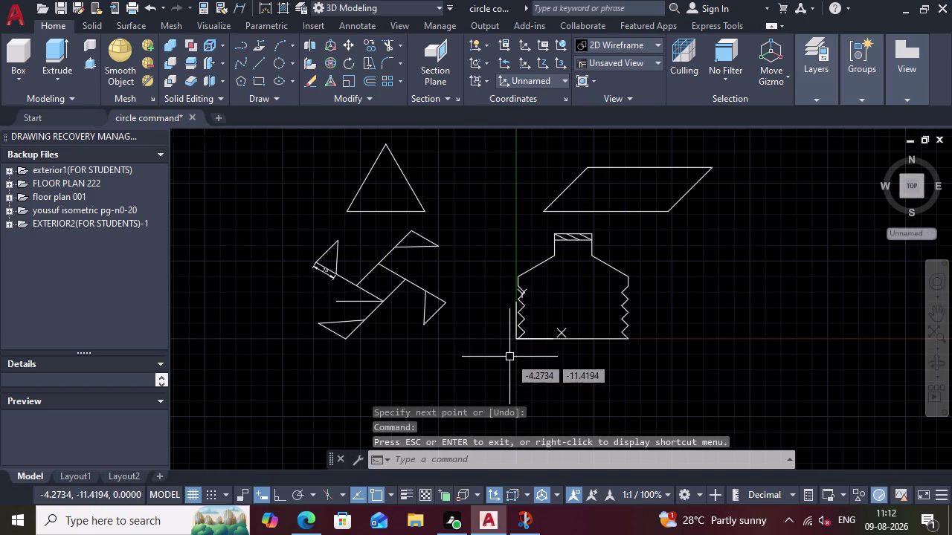
Zoom in and out, then pan to bring the bottle back to centre.
scroll(up, 3)
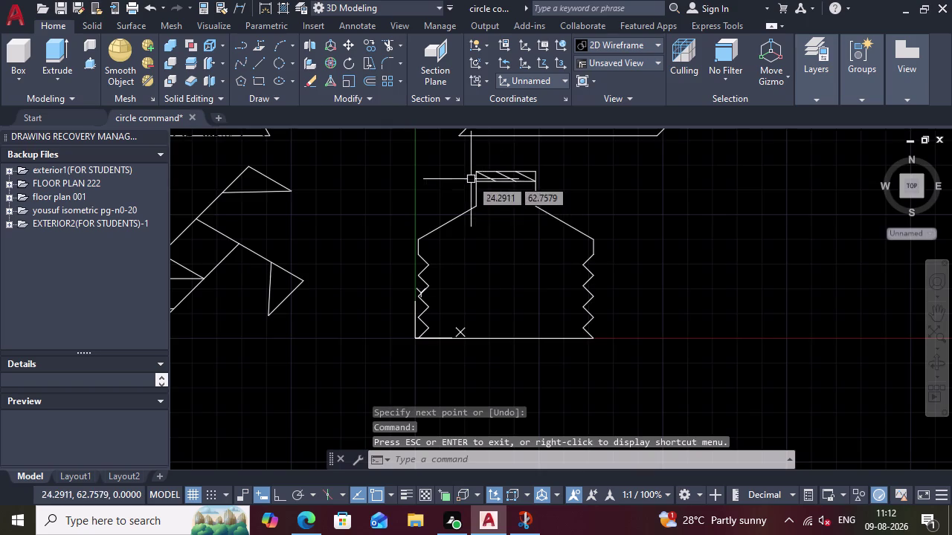
scroll(up, 3)
scroll(up, 3)
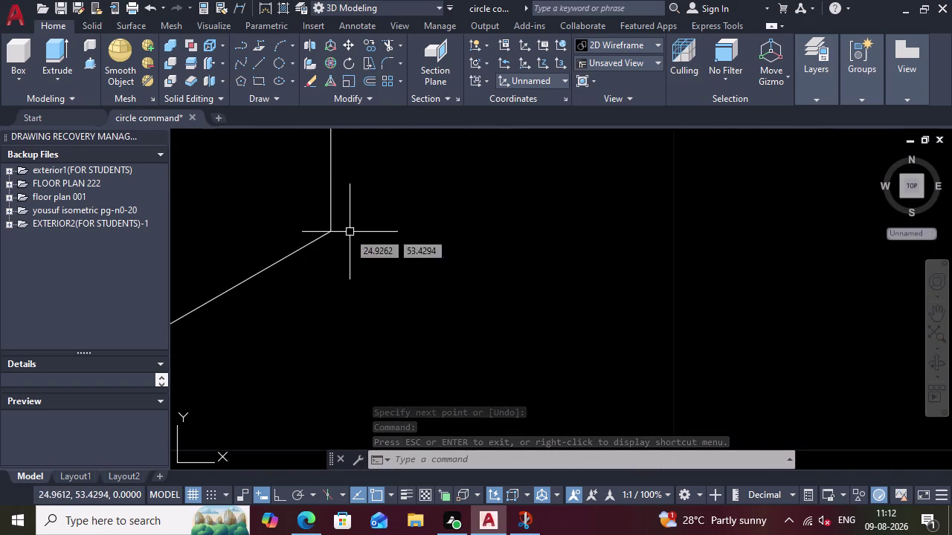
scroll(up, 3)
scroll(down, 3)
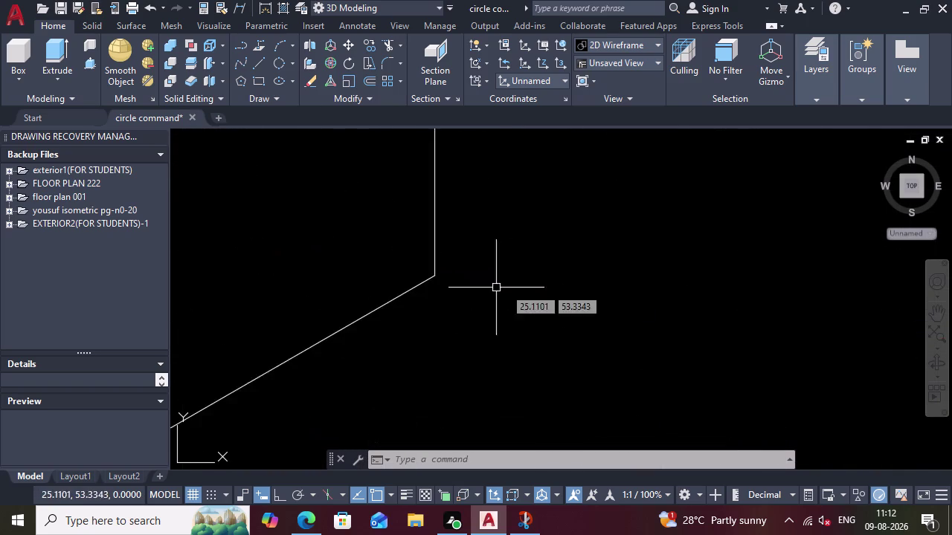
scroll(down, 3)
scroll(down, 3)
click(940, 310)
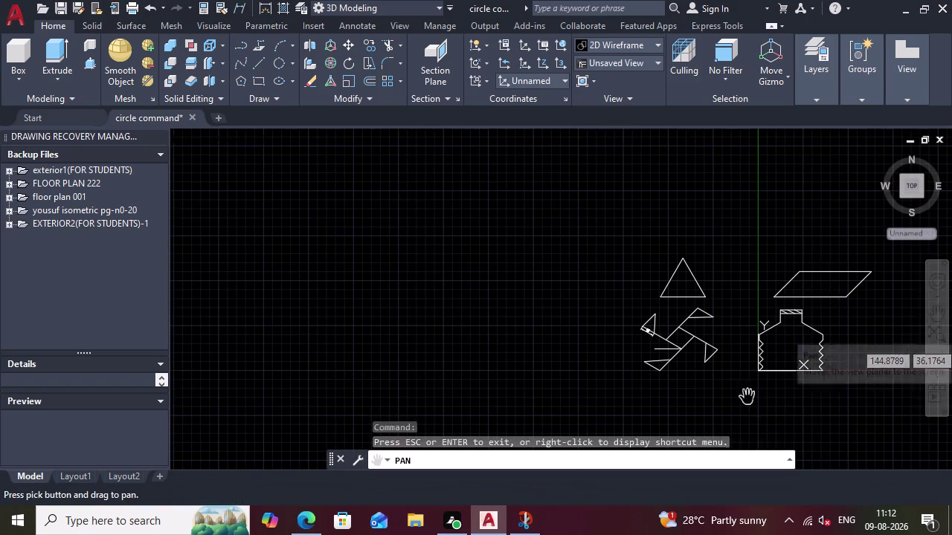
drag(747, 398, 414, 347)
scroll(up, 3)
key(Escape)
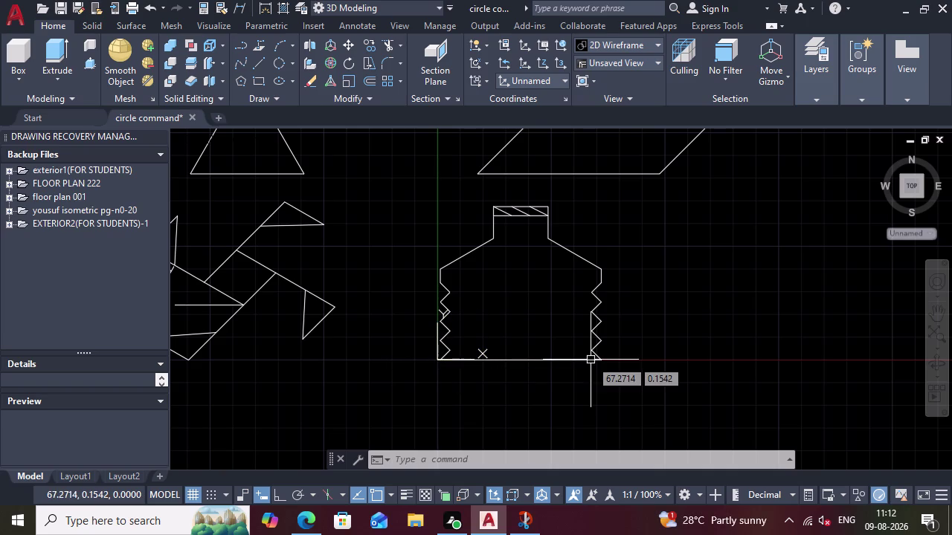
Move the UCS origin to the empty area right of the bottle.
key(Escape)
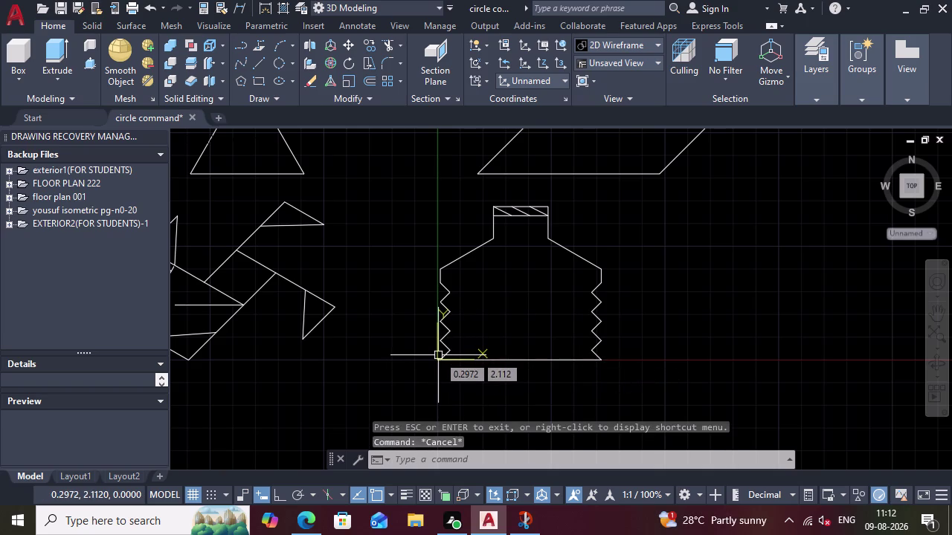
click(438, 356)
double_click(436, 363)
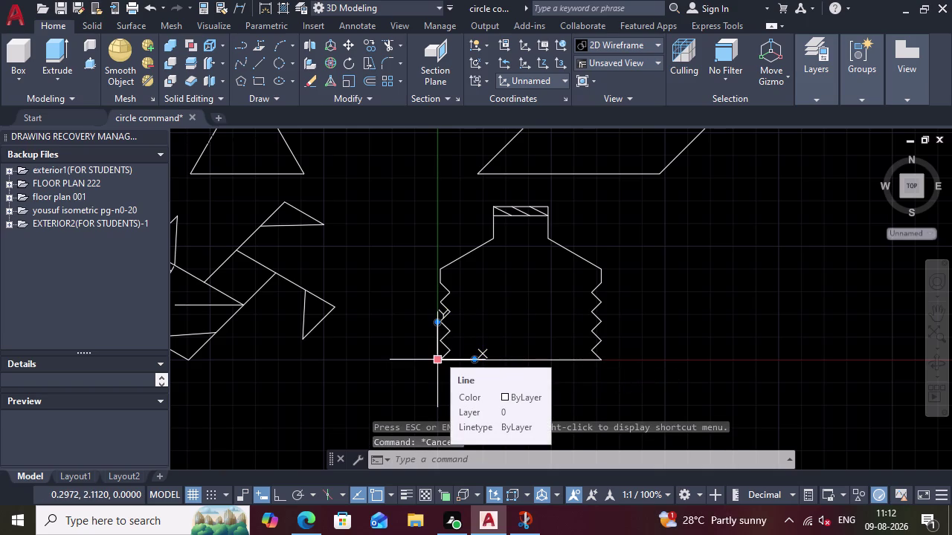
click(439, 358)
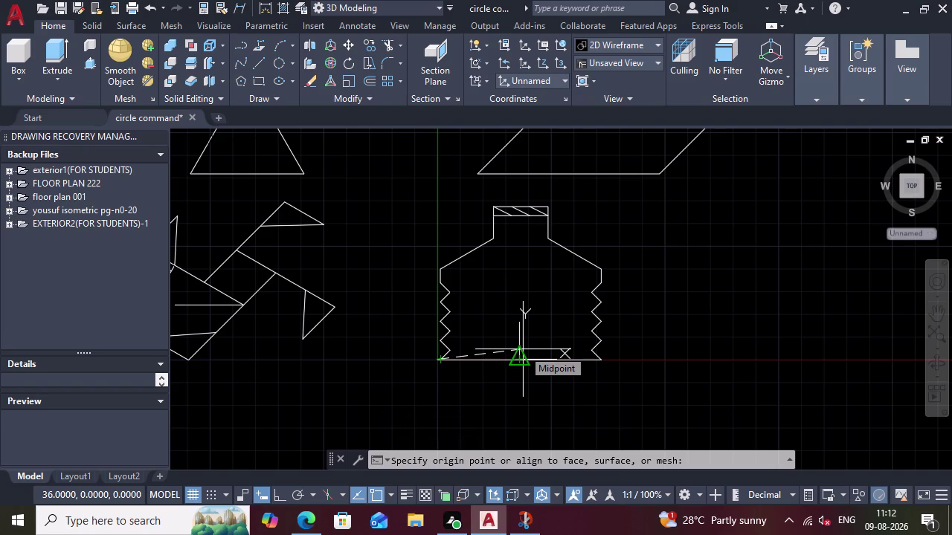
scroll(down, 3)
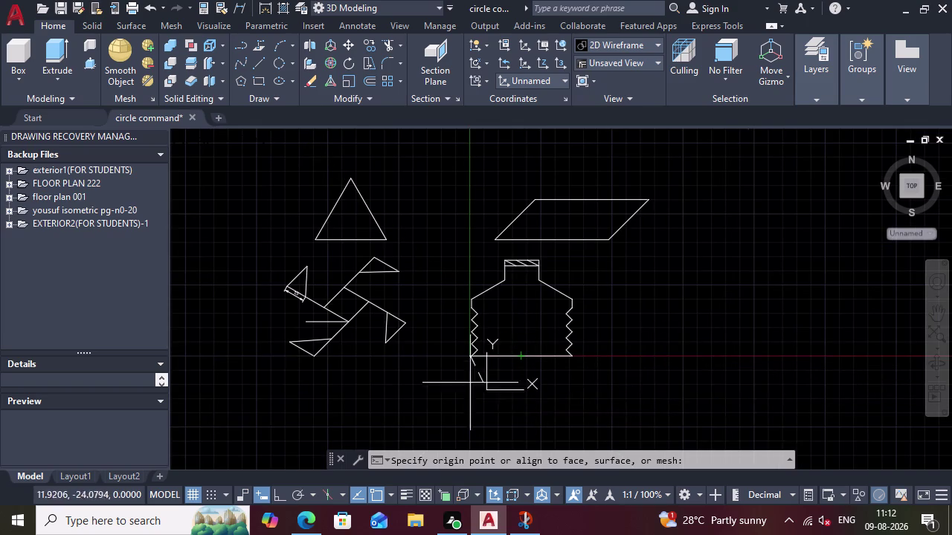
click(655, 360)
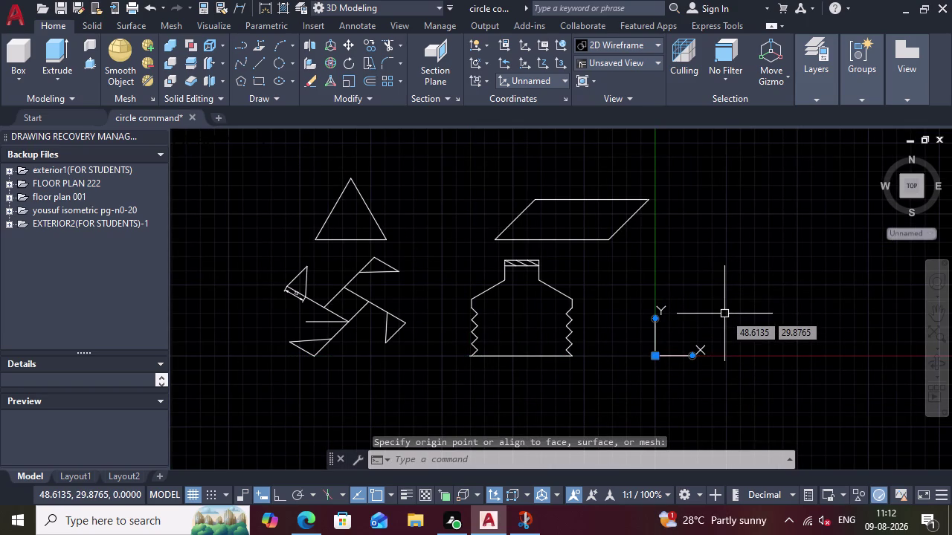
Start a new line with the L command.
key(l)
key(Return)
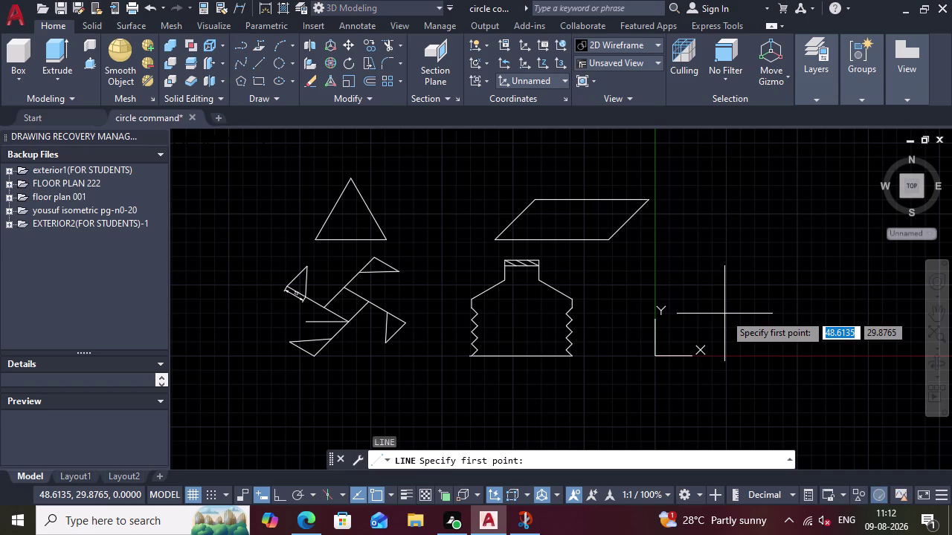
key(Escape)
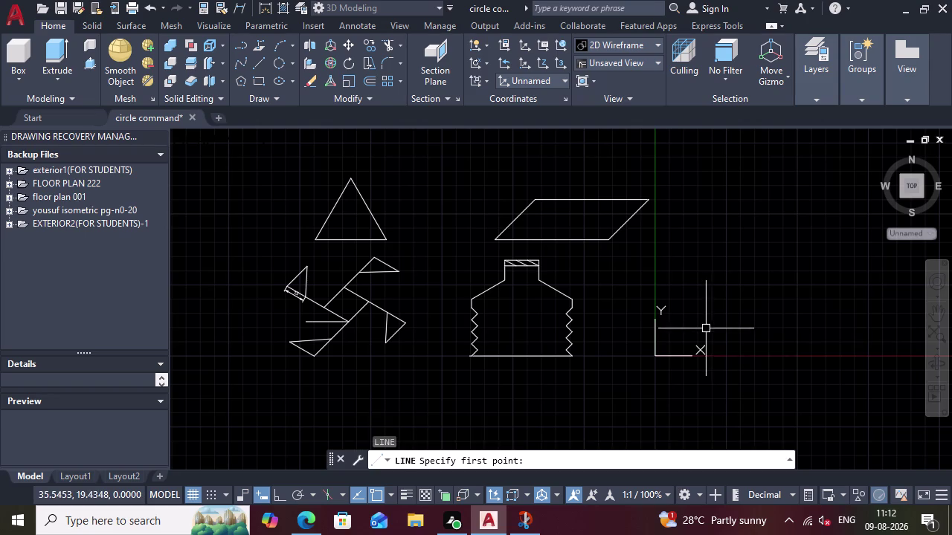
Move the UCS origin a little to the right.
click(659, 353)
click(651, 360)
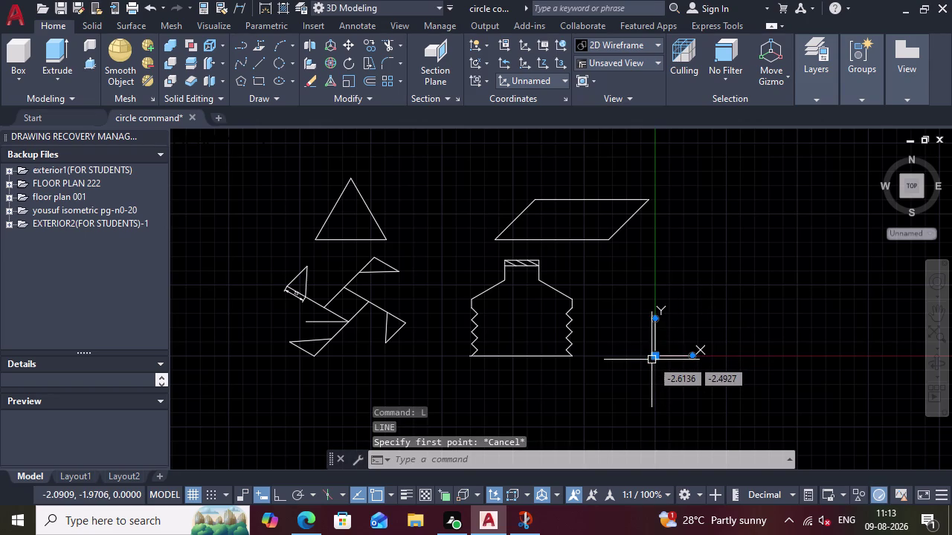
click(656, 355)
key(Escape)
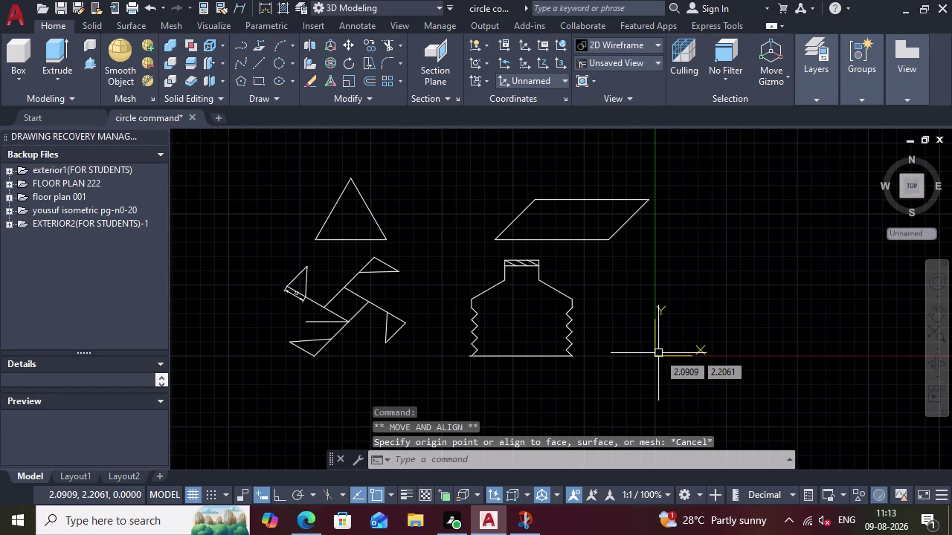
click(658, 353)
click(655, 356)
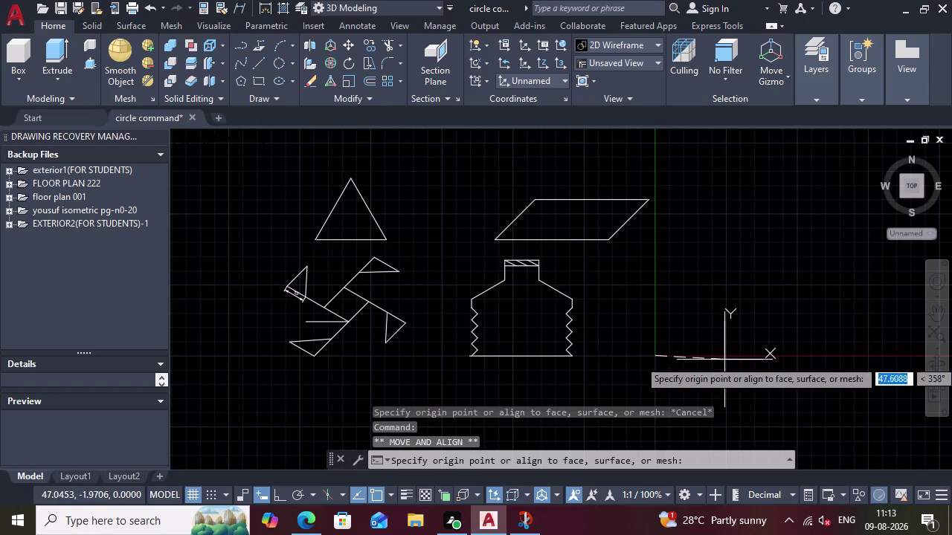
click(728, 356)
key(Escape)
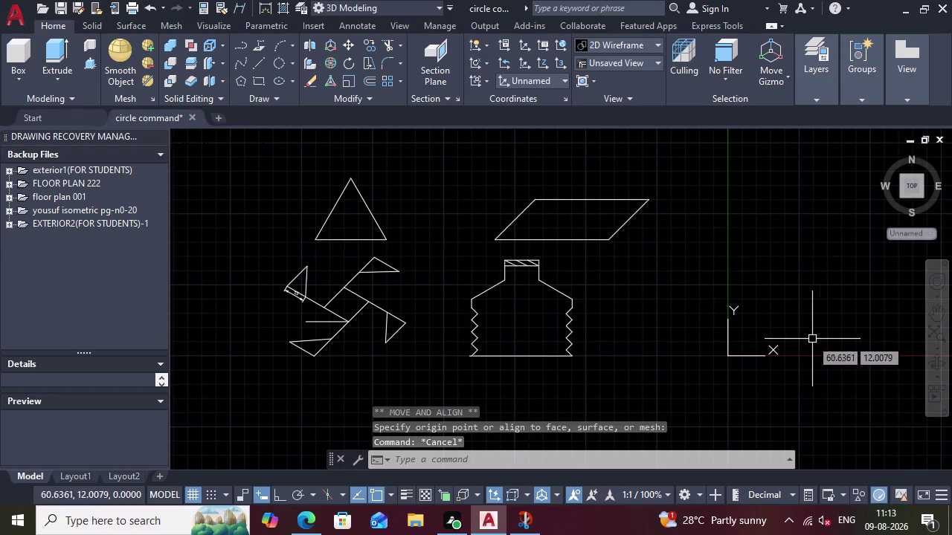
Start a new line (L) at the origin 0,0.
key(l)
key(Return)
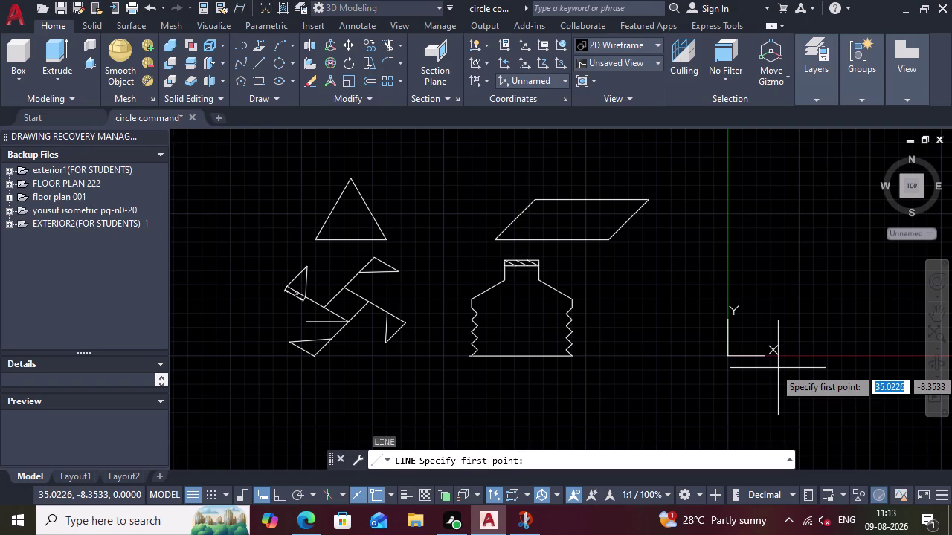
key(0)
key(Tab)
key(0)
key(Return)
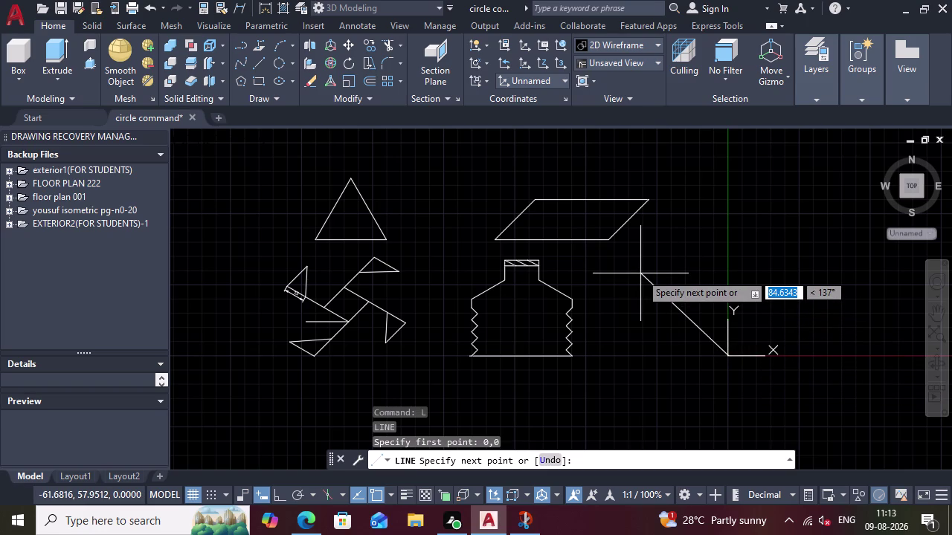
Draw an 80-unit segment at 120 degrees, then begin a 20-unit next segment.
text(8)
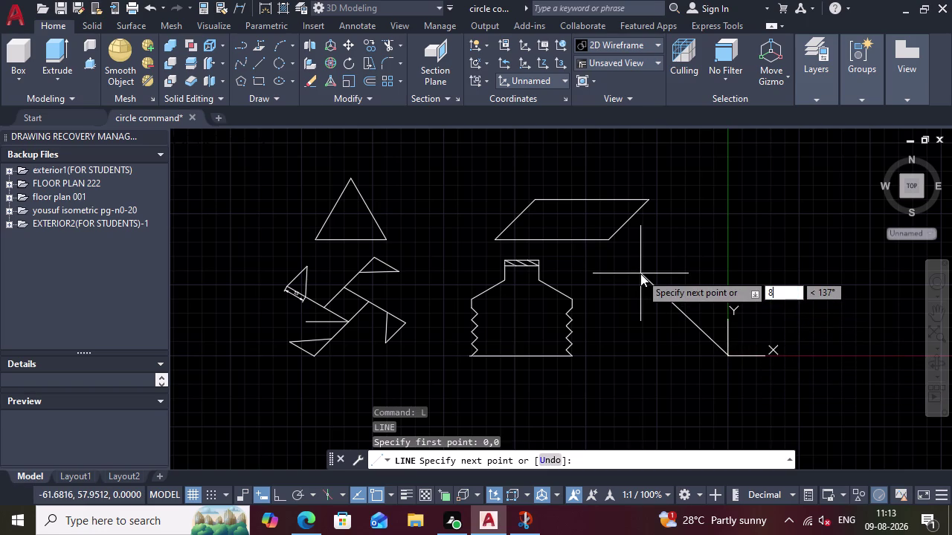
text(0)
key(Tab)
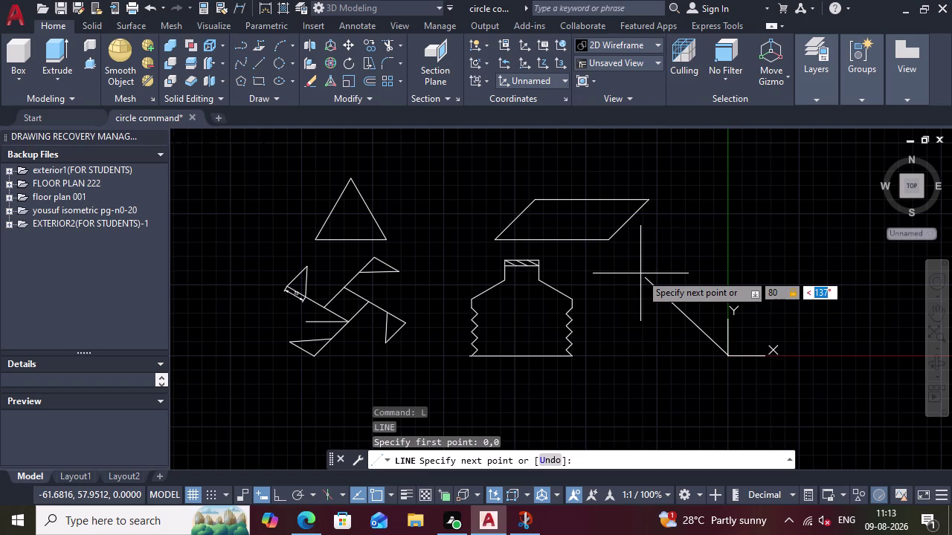
text(120)
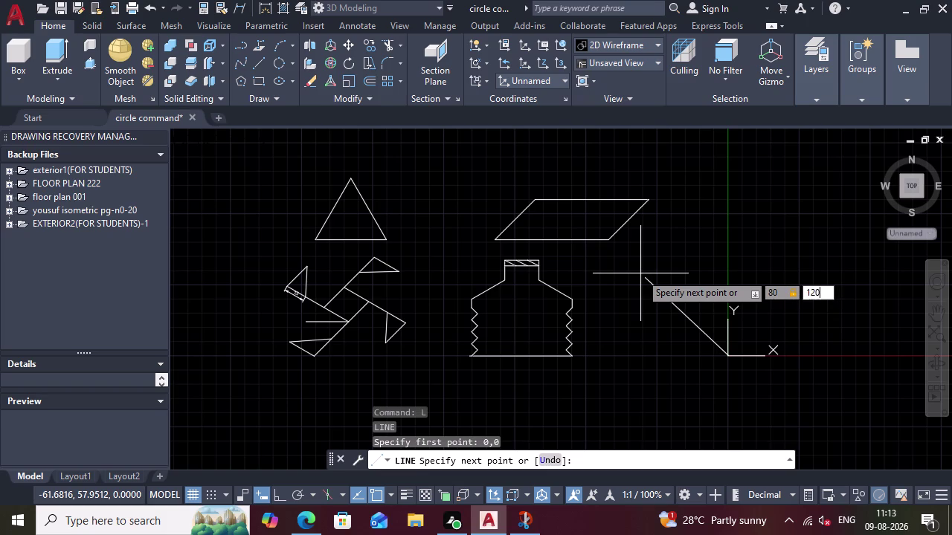
key(Return)
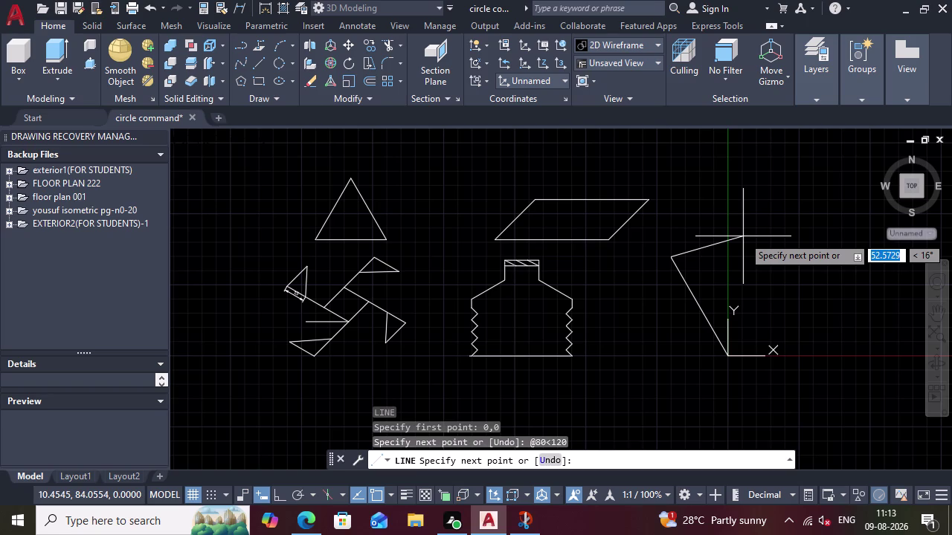
text(20)
key(Tab)
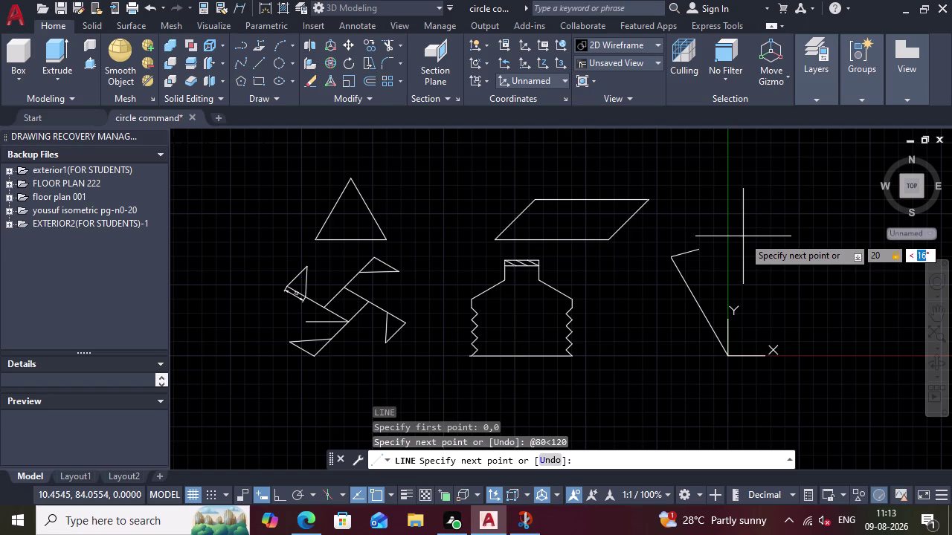